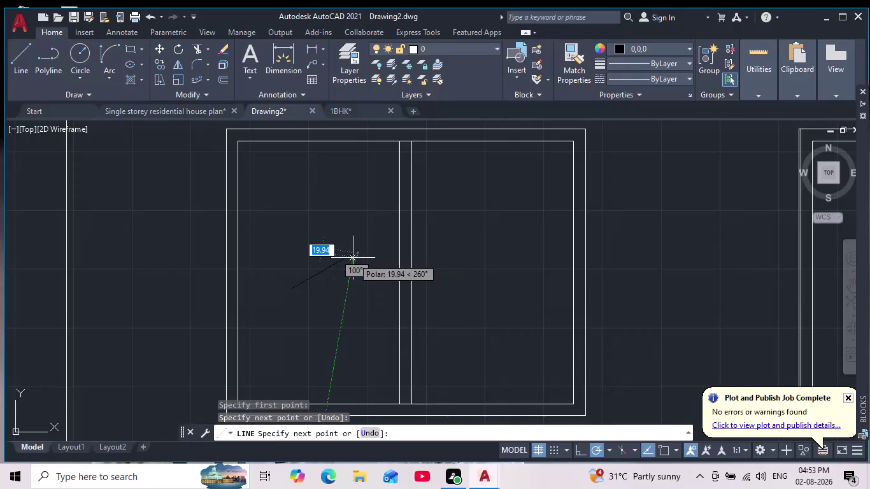
Finish the first glint line and draw a second parallel diagonal line in the left pane.
key(space)
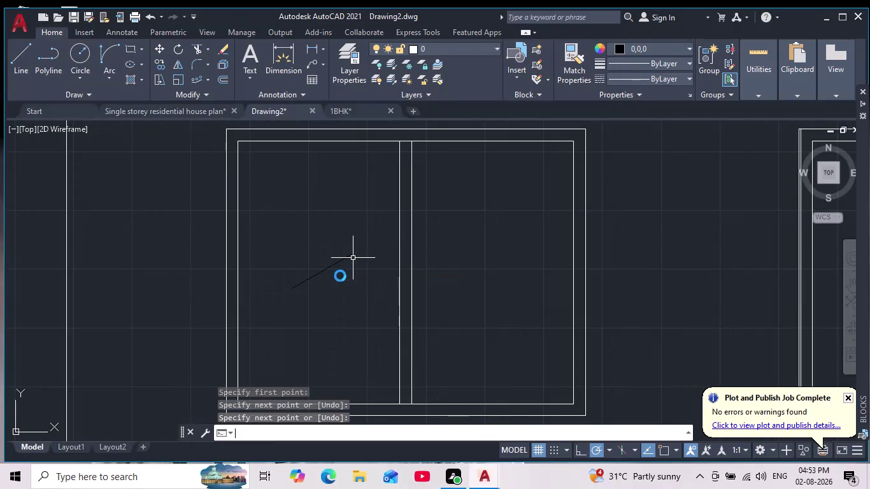
scroll(up, 3)
middle_drag(344, 276, 325, 302)
key(space)
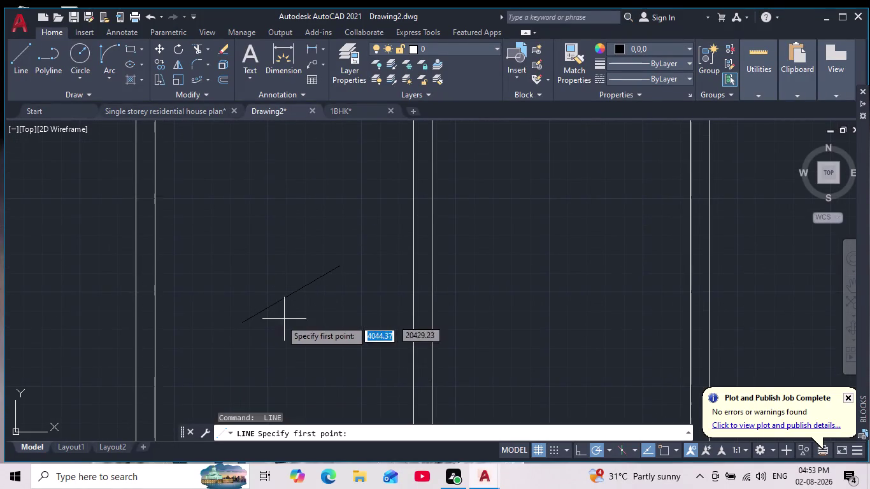
click(277, 318)
click(317, 297)
key(space)
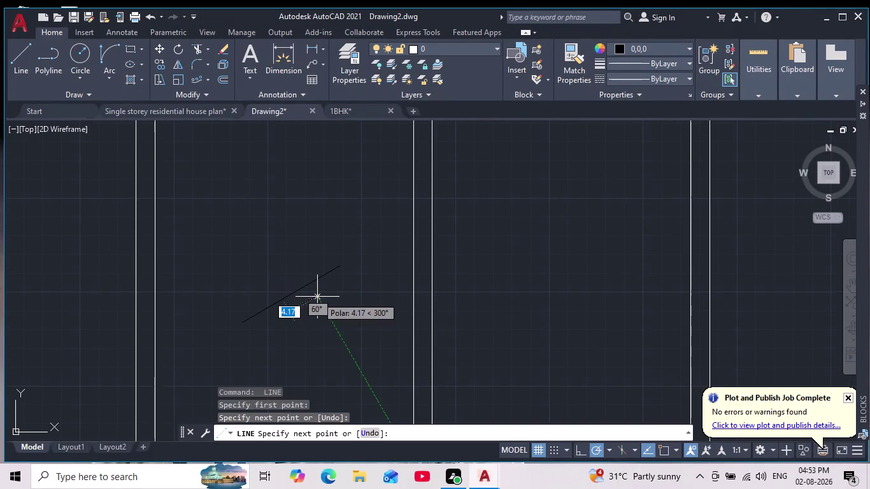
click(262, 288)
key(space)
Draw the third parallel diagonal glint line in the left pane and end LINE.
key(space)
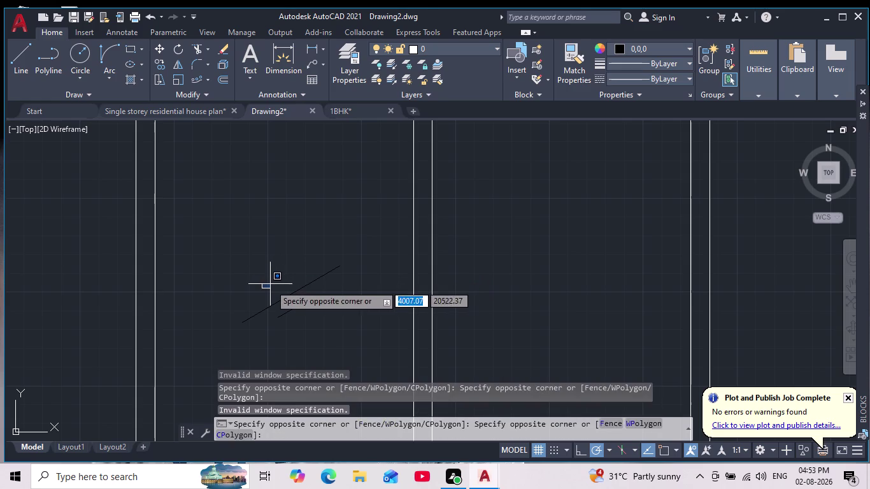
click(259, 289)
key(space)
click(266, 290)
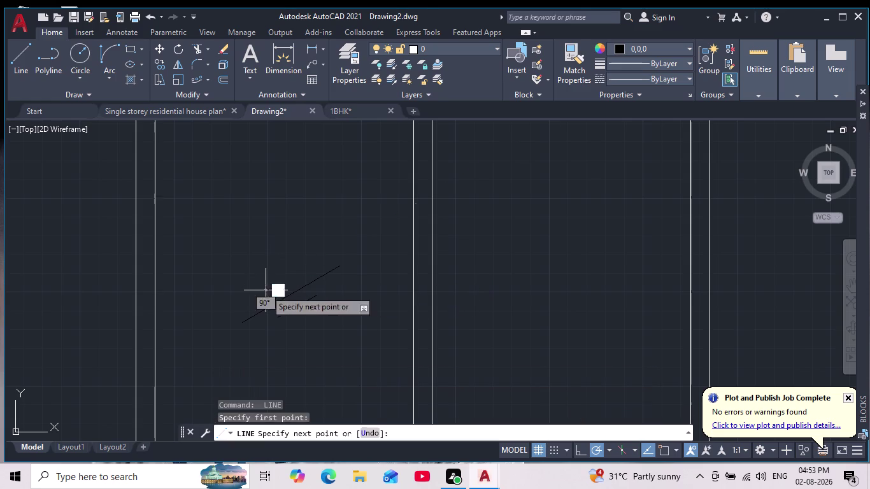
click(313, 267)
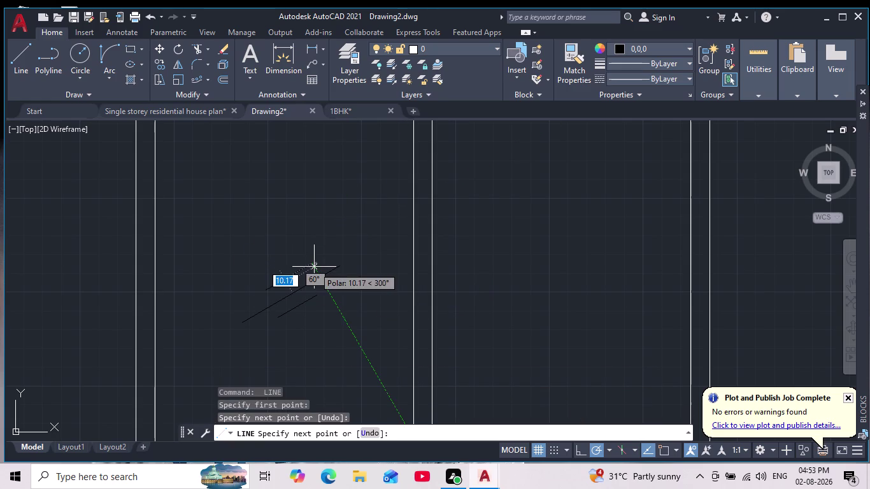
key(Escape)
scroll(down, 3)
scroll(up, 3)
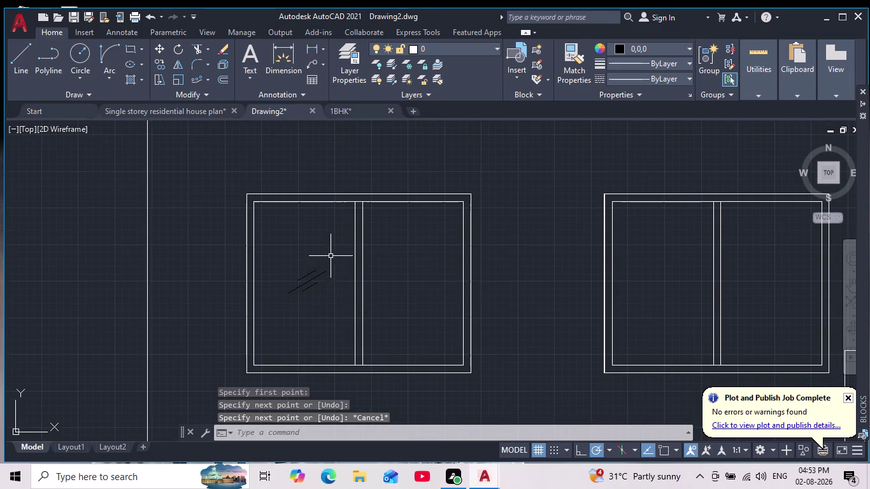
Copy the three glint lines into the right pane and both panes of the next window.
click(331, 254)
click(282, 305)
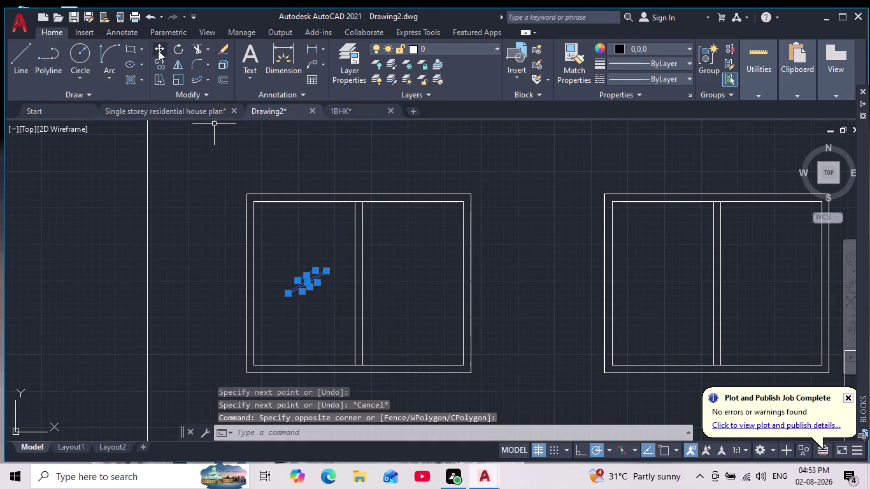
click(165, 64)
click(303, 282)
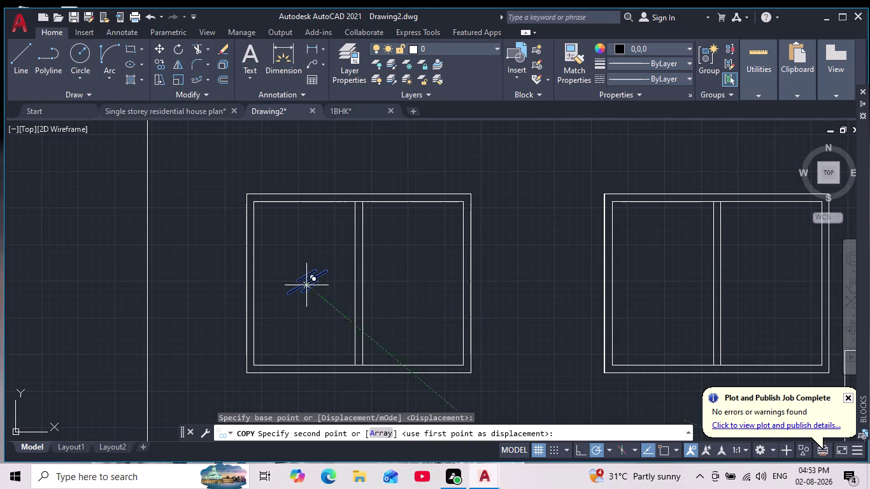
click(408, 285)
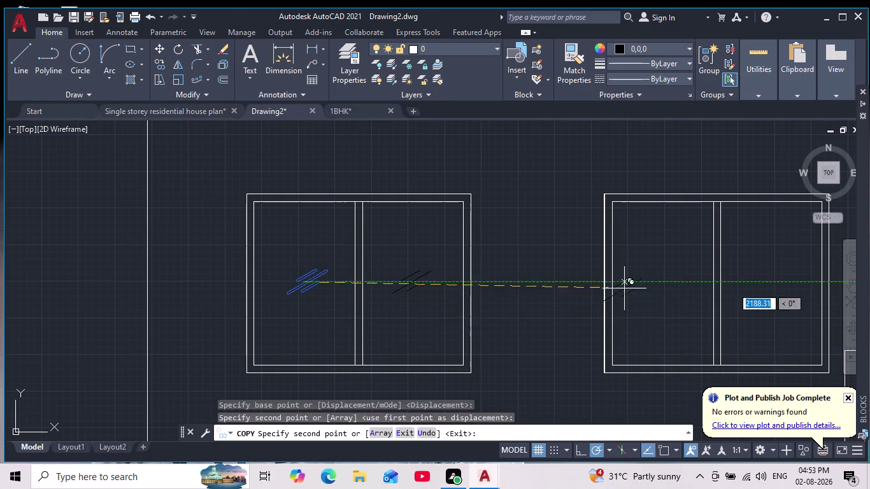
click(662, 280)
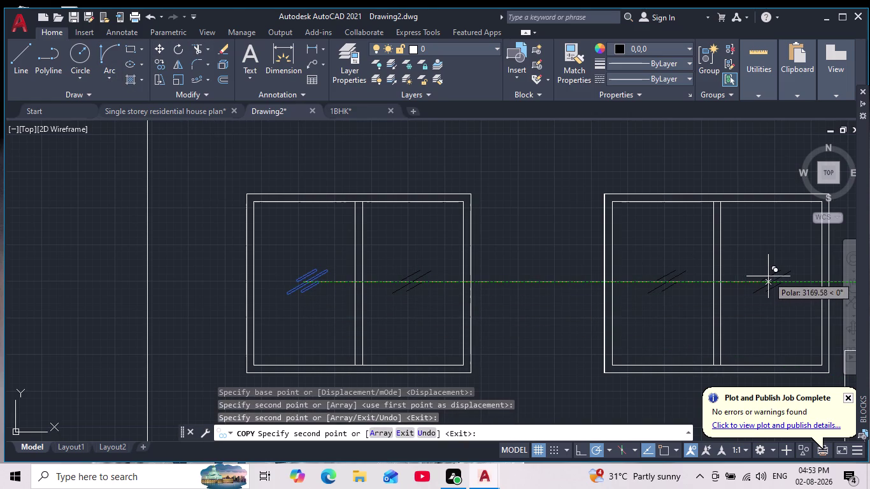
click(767, 276)
Copy the glint lines into both panes of the remaining two windows.
middle_drag(757, 278, 685, 192)
scroll(down, 3)
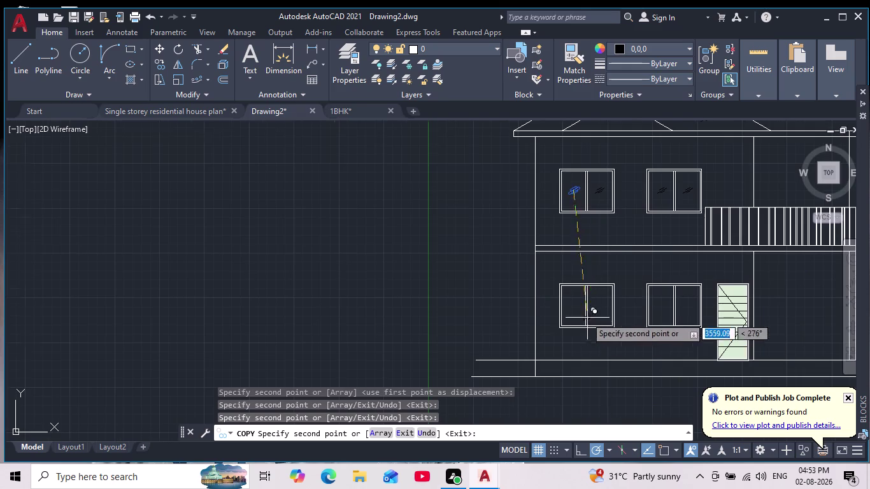
scroll(up, 3)
click(540, 295)
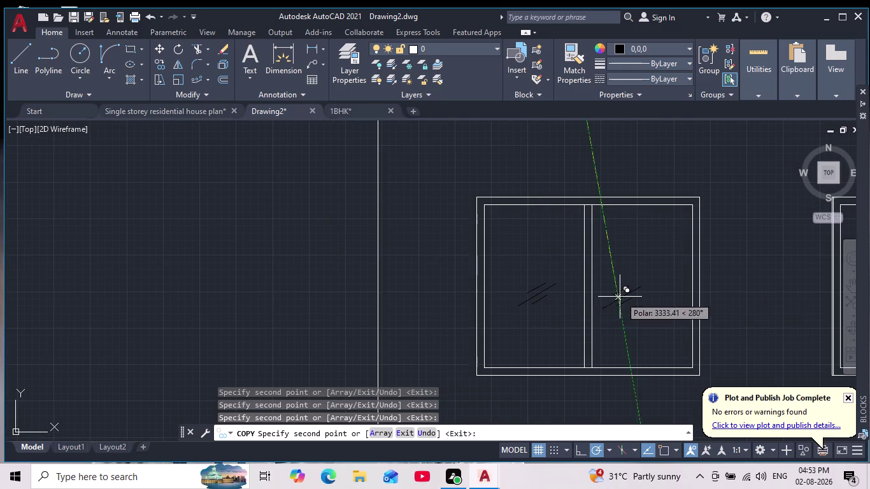
click(640, 295)
middle_drag(639, 295, 514, 266)
scroll(down, 3)
scroll(up, 3)
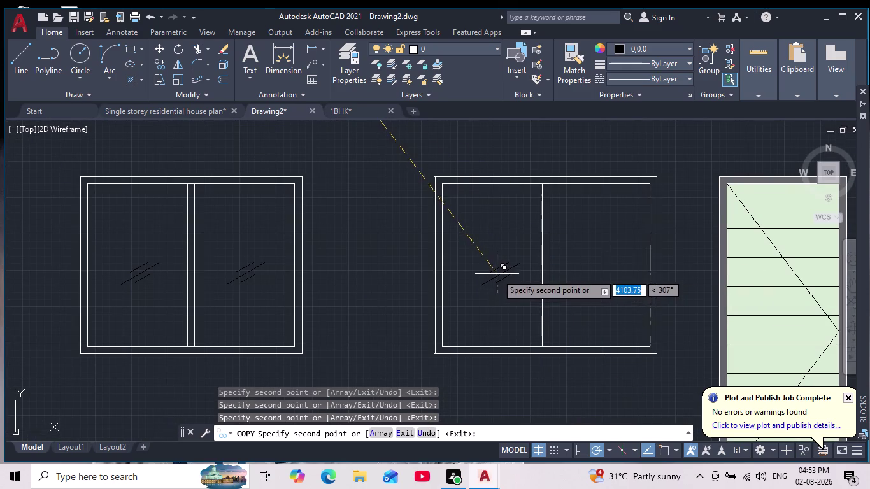
click(496, 273)
click(595, 277)
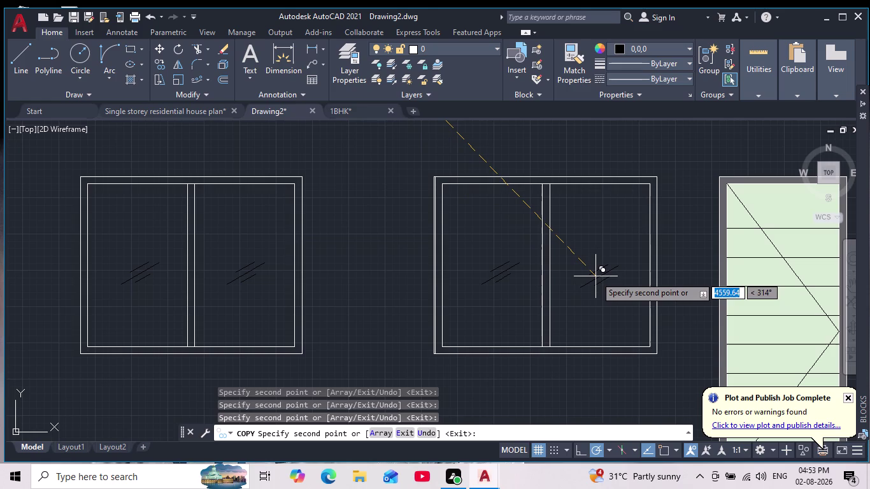
key(Escape)
scroll(down, 3)
scroll(down, 3)
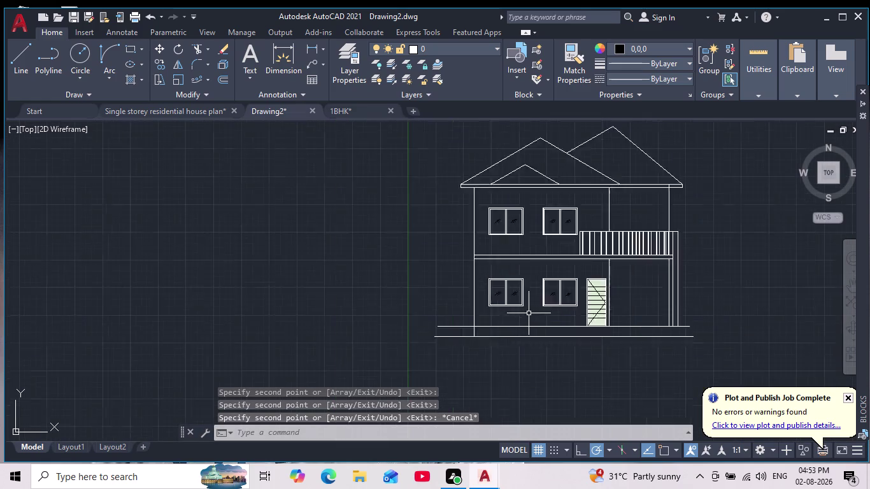
scroll(down, 3)
middle_drag(531, 332, 466, 321)
scroll(up, 3)
Start a Solid hatch with the light-blue colour 173,221,247.
key(h)
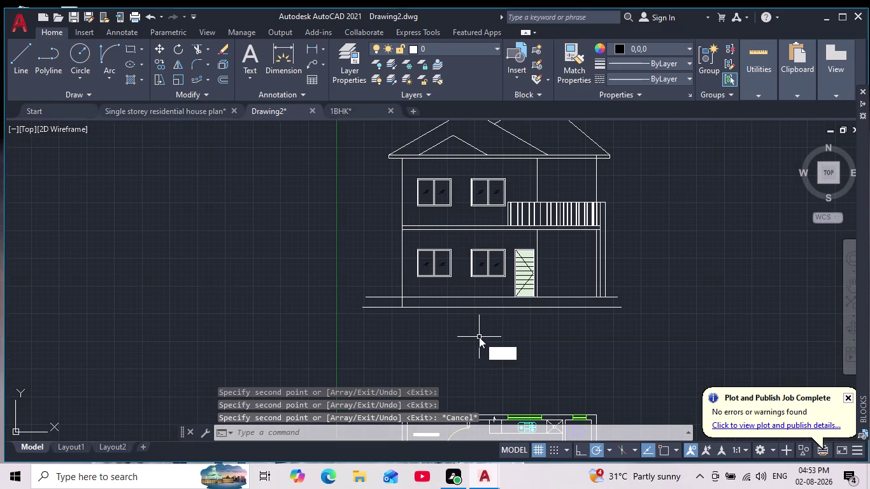
key(Return)
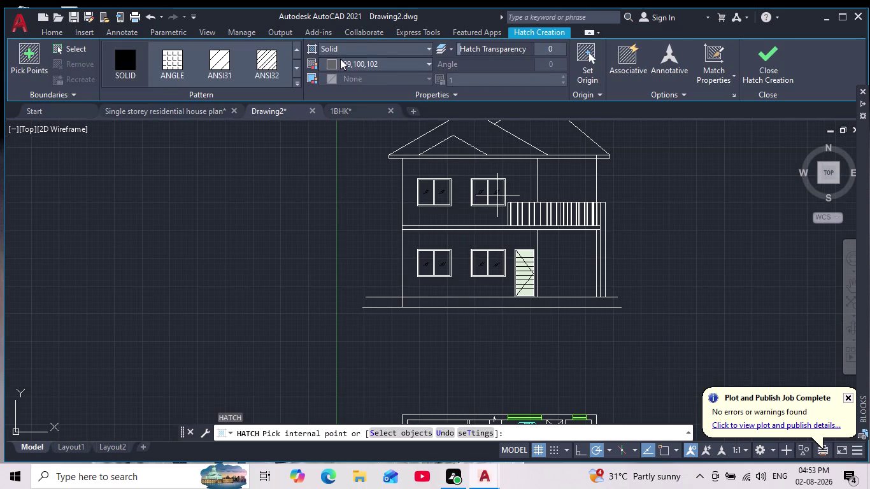
click(335, 57)
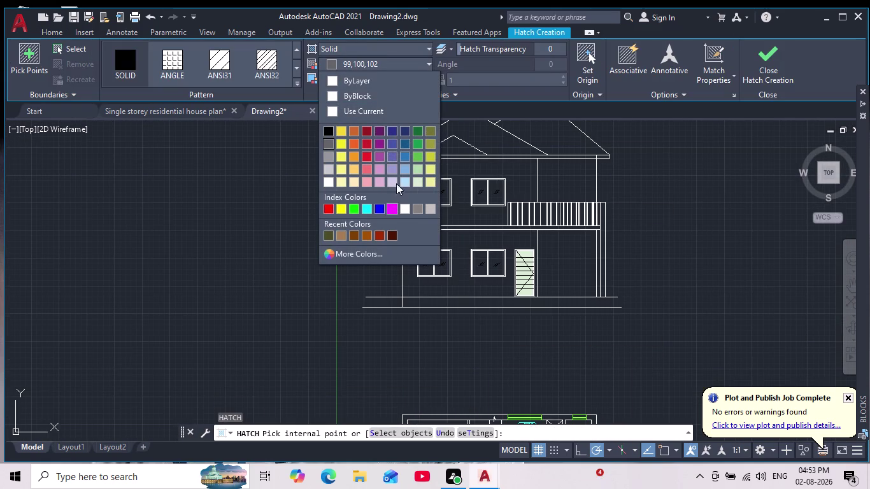
click(404, 181)
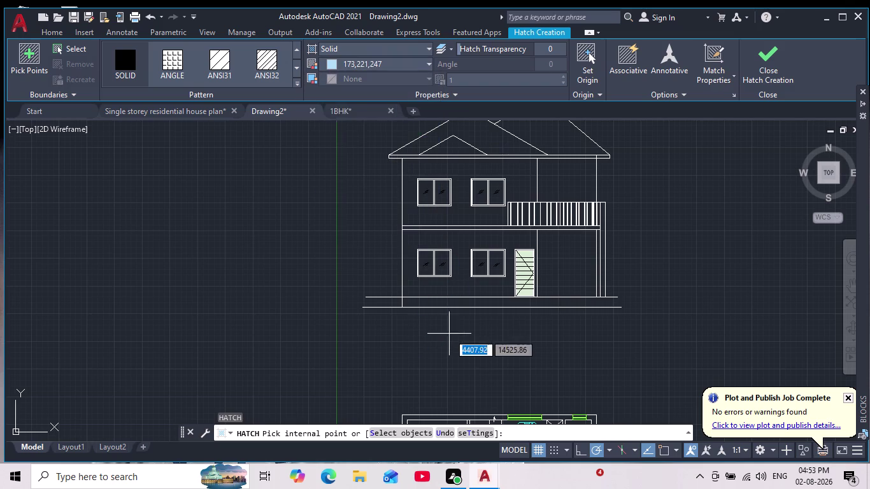
scroll(up, 3)
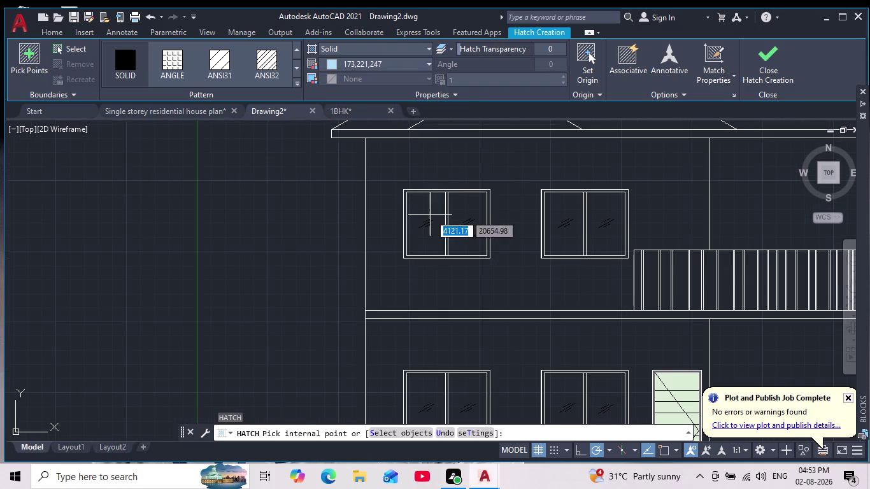
Pick both panes of the two upper and two ground-floor windows to fill them light blue.
click(430, 214)
scroll(up, 3)
click(471, 208)
scroll(down, 3)
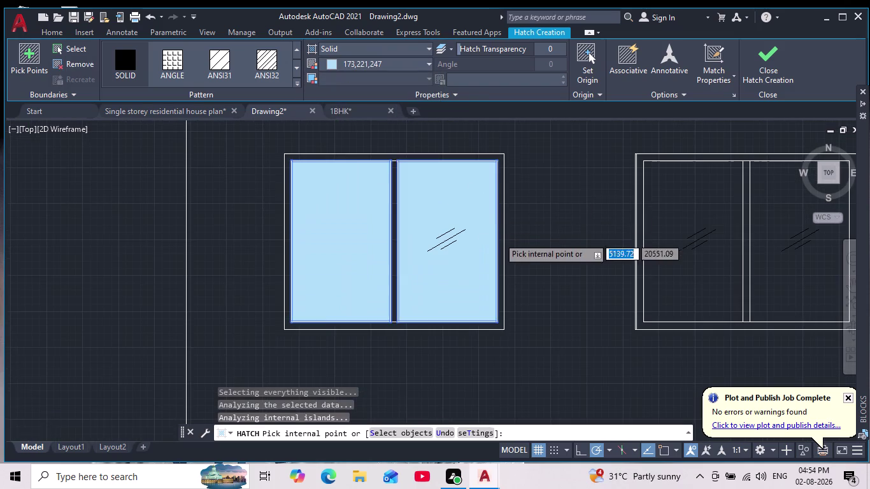
scroll(down, 3)
click(545, 232)
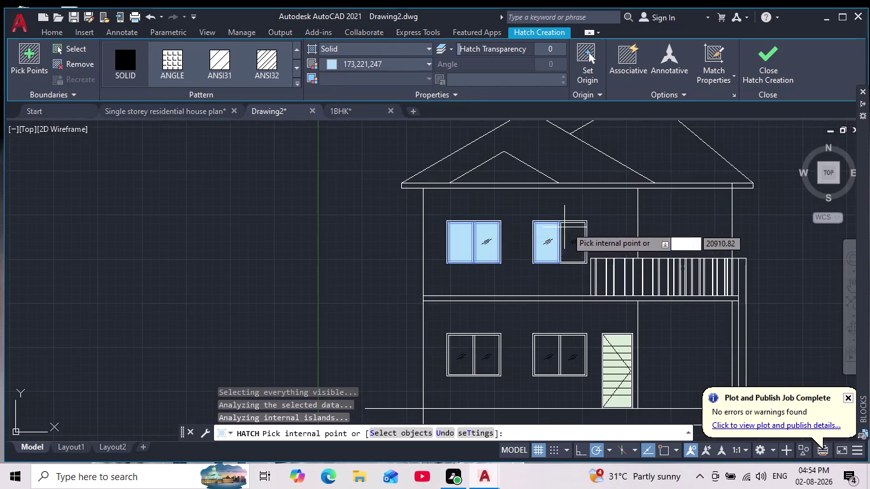
click(571, 226)
click(461, 349)
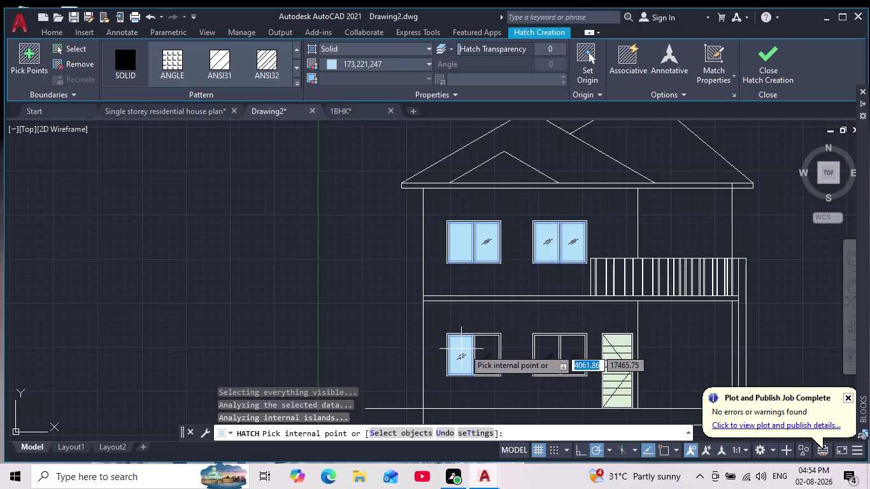
click(486, 347)
click(552, 347)
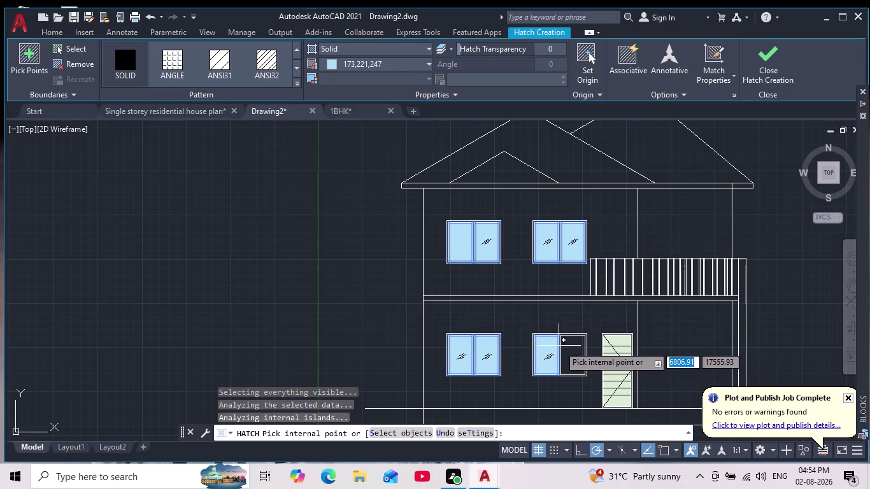
click(571, 347)
key(Return)
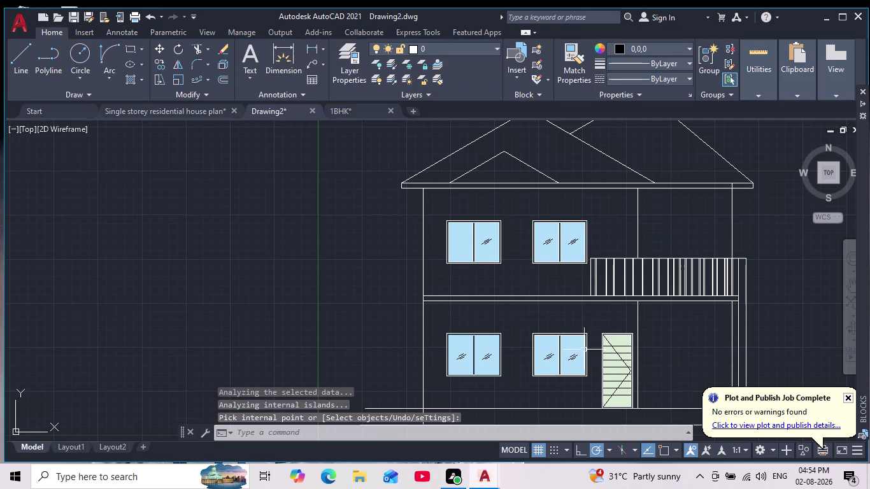
scroll(down, 3)
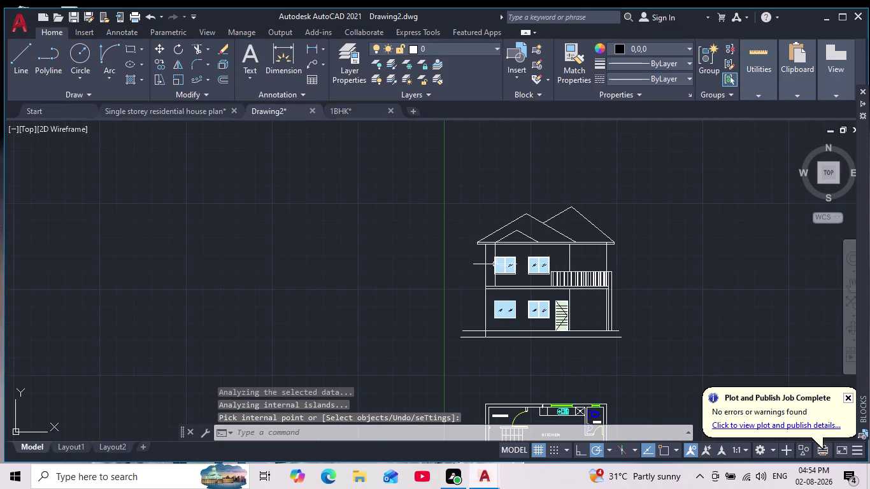
Delete the existing light-blue window fill.
scroll(up, 3)
click(544, 269)
key(Delete)
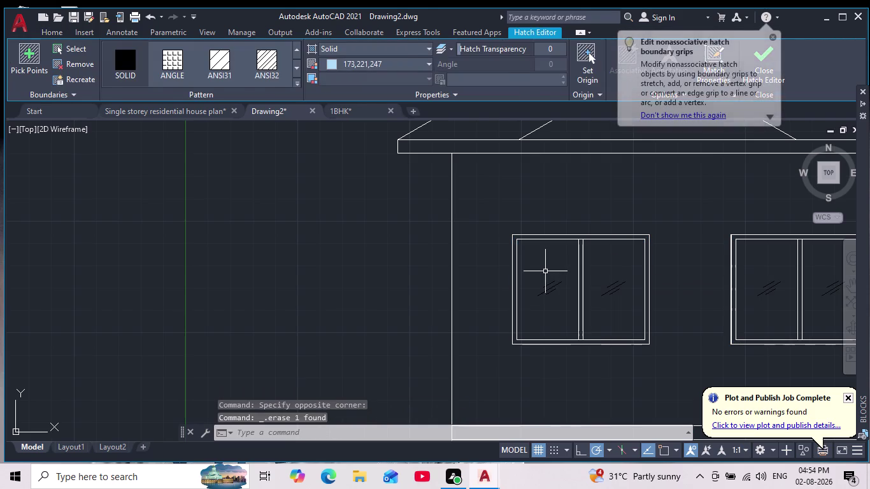
scroll(down, 3)
middle_drag(595, 315, 536, 267)
scroll(down, 3)
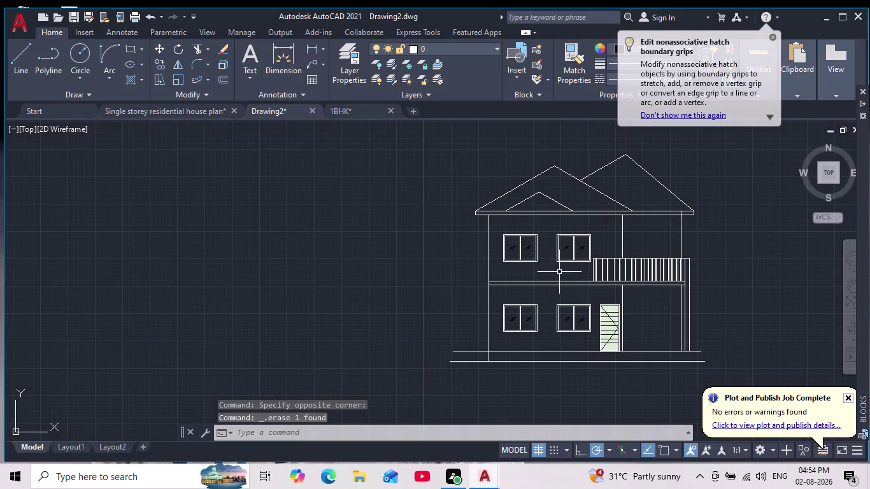
Hatch the upper-left window's left pane with solid light blue.
key(h)
key(Return)
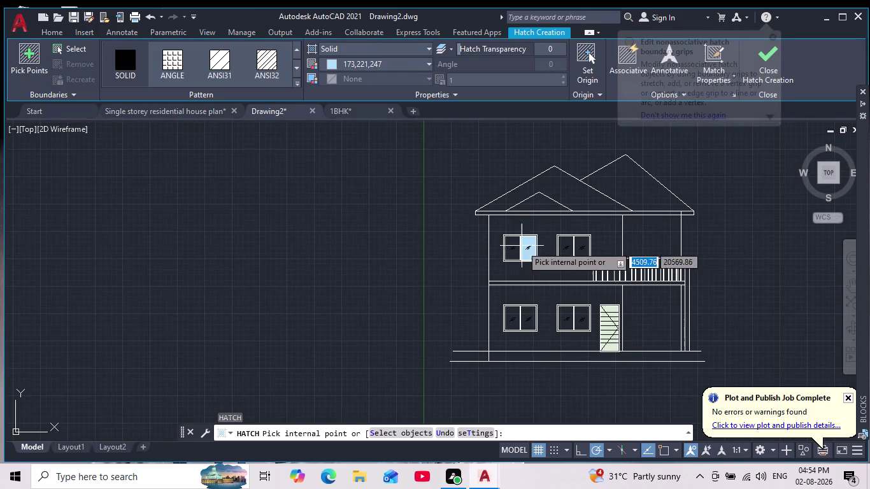
click(514, 242)
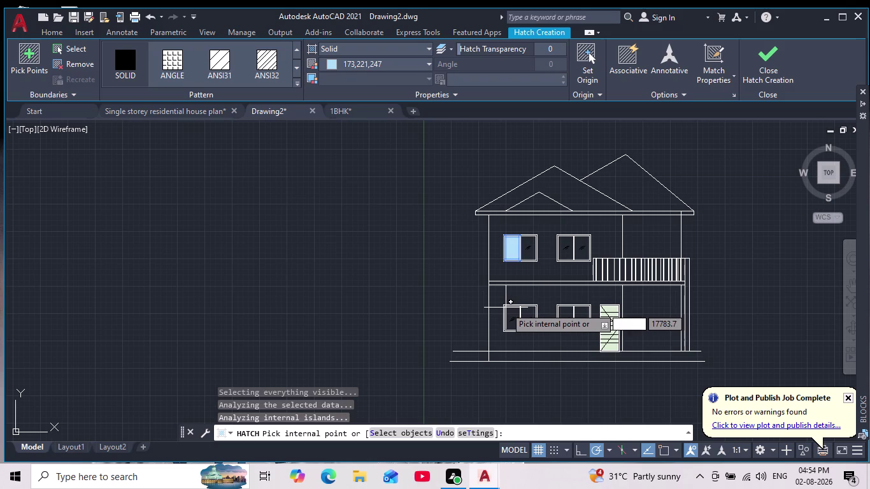
key(Escape)
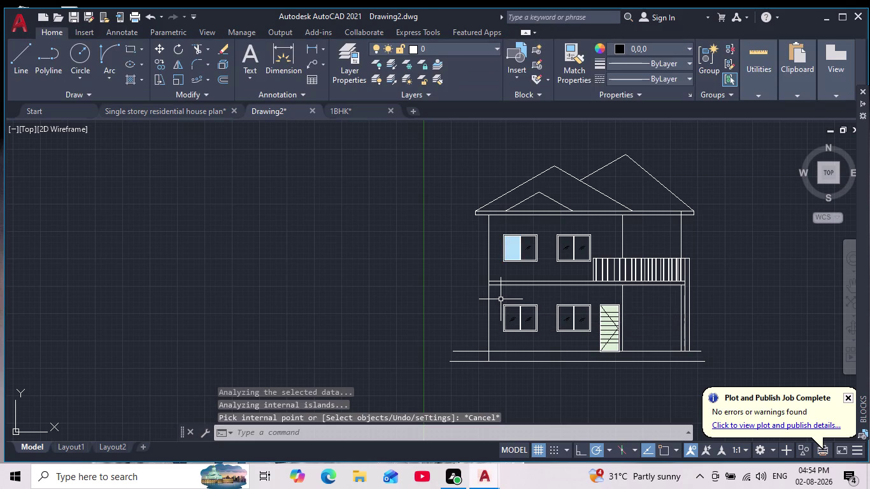
scroll(up, 3)
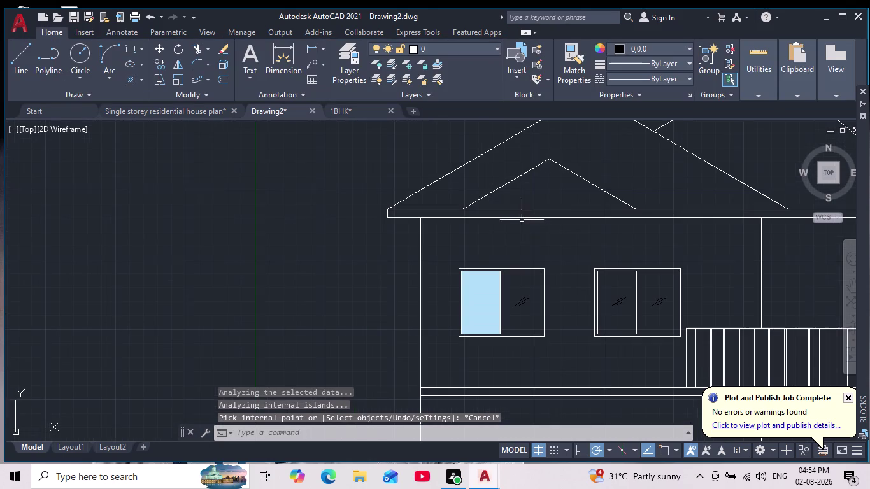
Delete the single left-pane blue fill and cancel any active commands.
click(479, 296)
key(Delete)
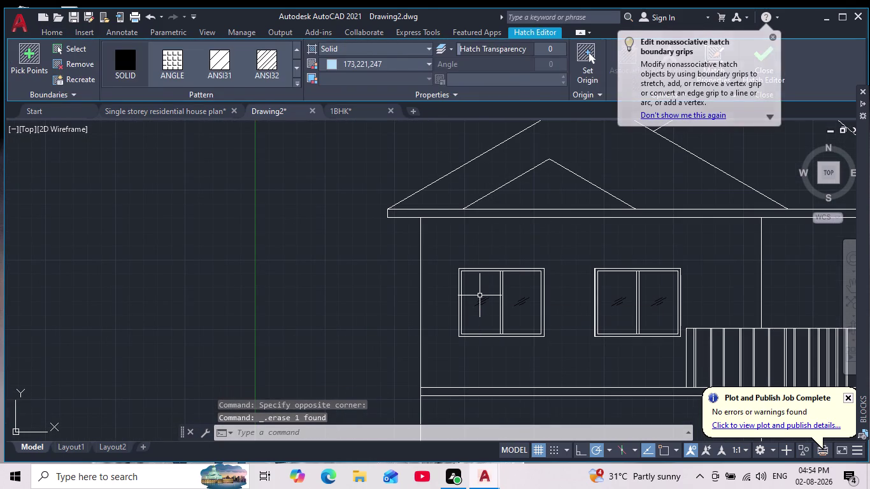
scroll(up, 3)
key(Escape)
key(Escape)
key(Escape)
key(Escape)
scroll(down, 3)
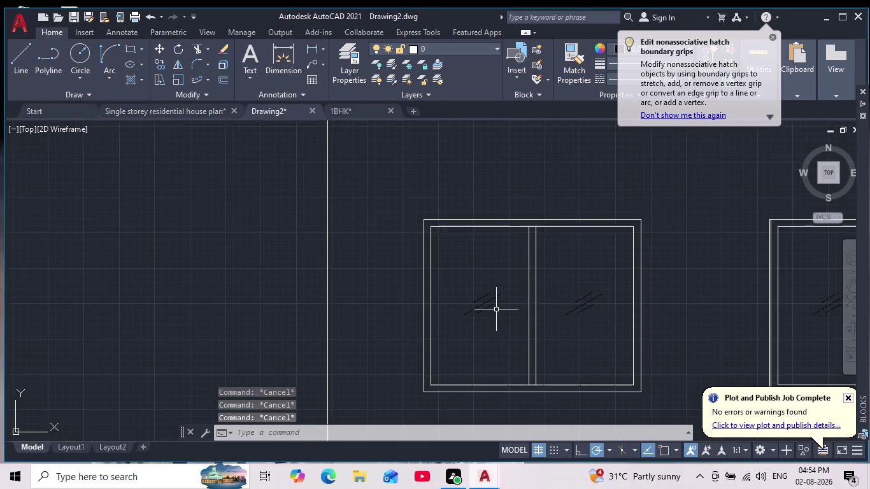
scroll(up, 3)
Move the pane's glass marks out to the left of the window.
click(515, 264)
click(447, 335)
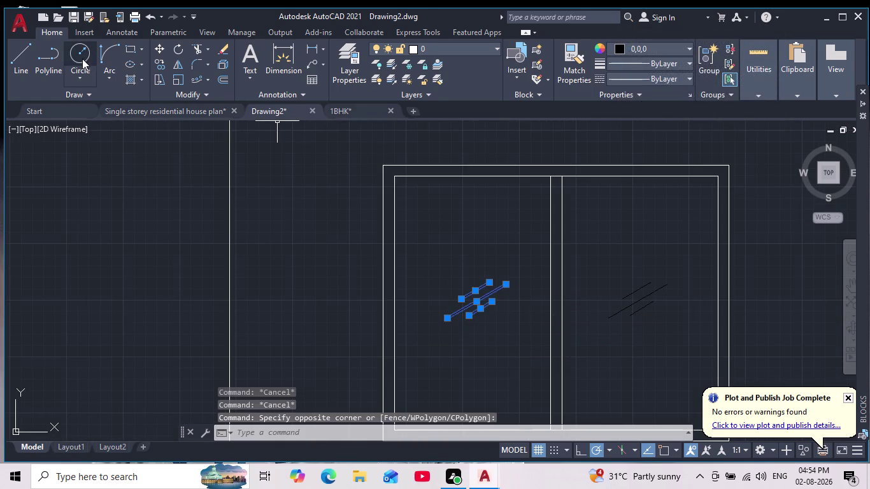
click(160, 48)
click(476, 301)
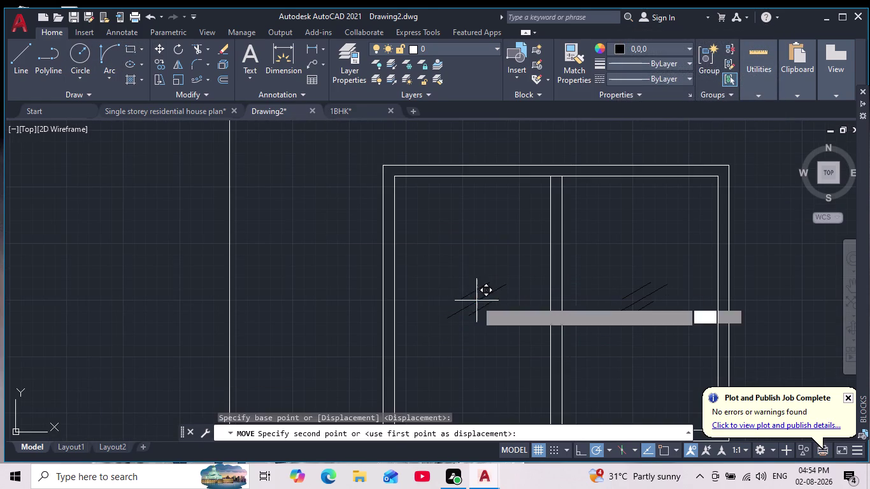
click(155, 300)
key(Escape)
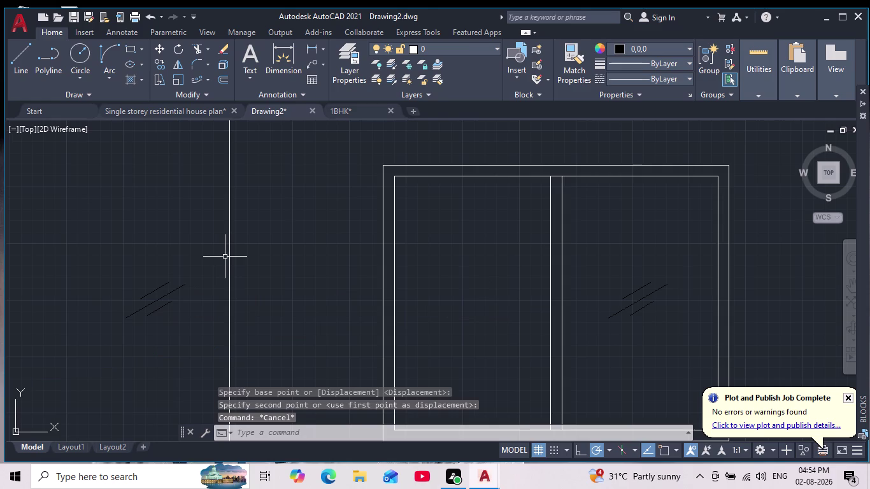
Hatch both panes of all four windows, upper and lower, in solid light blue.
key(h)
key(Return)
scroll(down, 3)
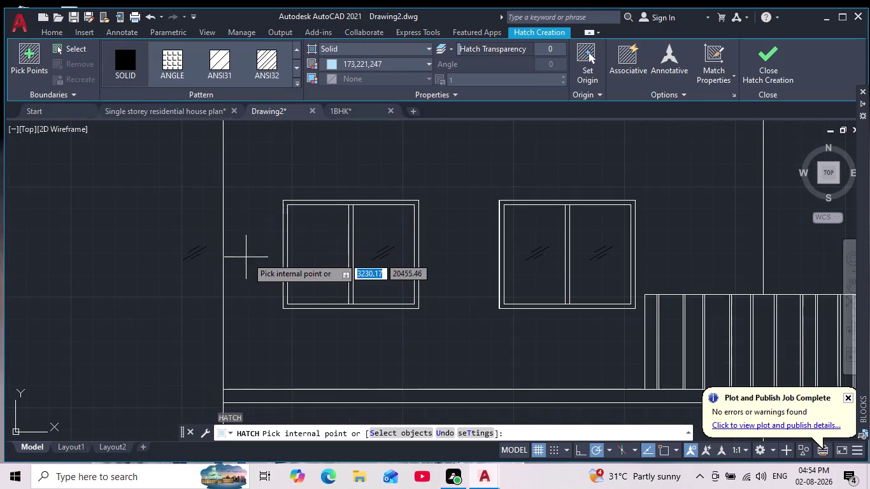
click(307, 253)
scroll(down, 3)
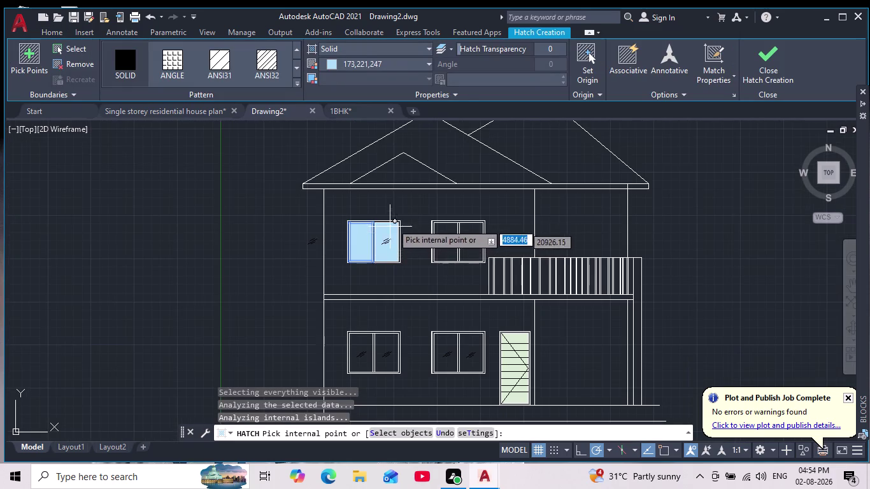
click(384, 232)
click(450, 229)
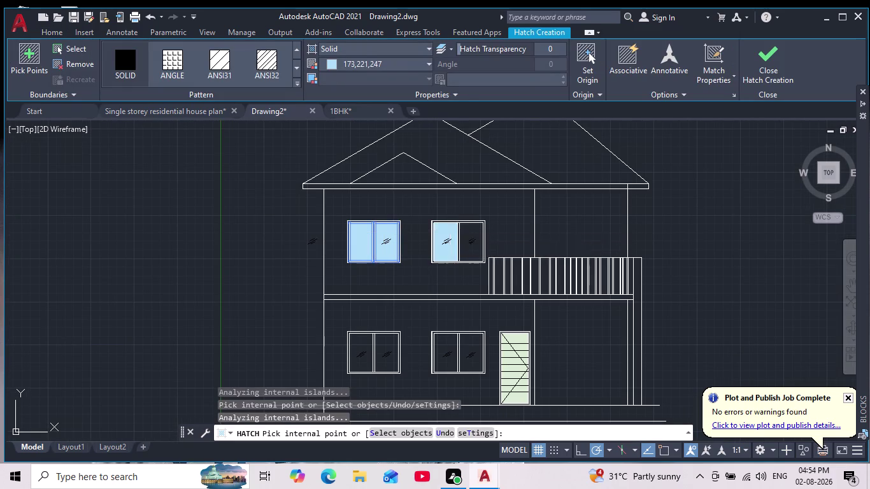
click(476, 230)
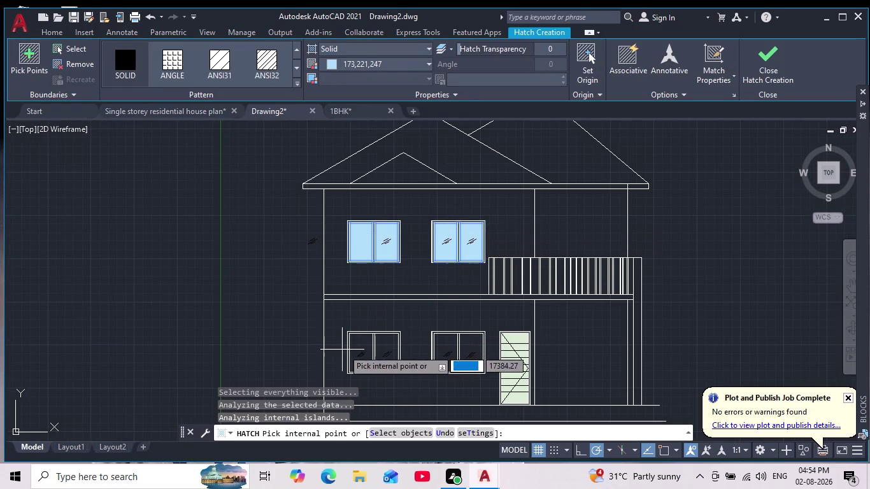
click(363, 339)
click(384, 344)
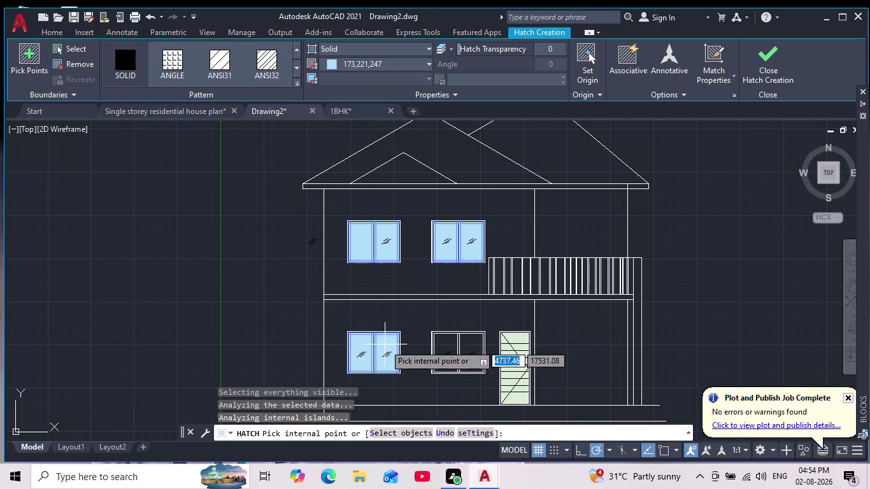
click(443, 342)
click(469, 343)
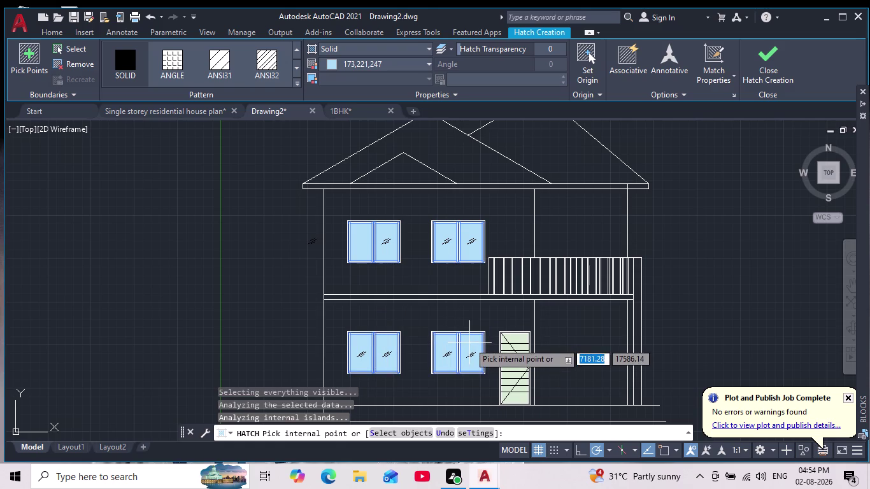
key(Return)
Move the set-aside glint marks back into the upper-left window's left pane, over the blue fill.
scroll(up, 3)
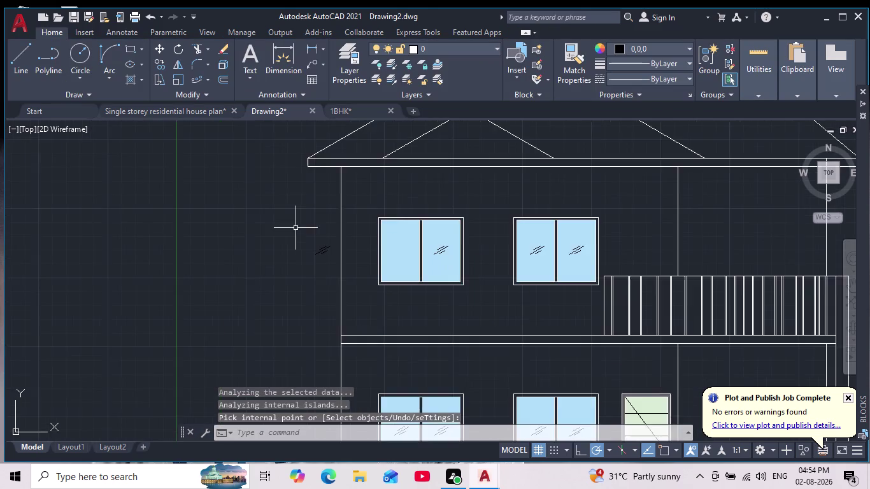
scroll(up, 3)
drag(371, 237, 377, 260)
click(319, 313)
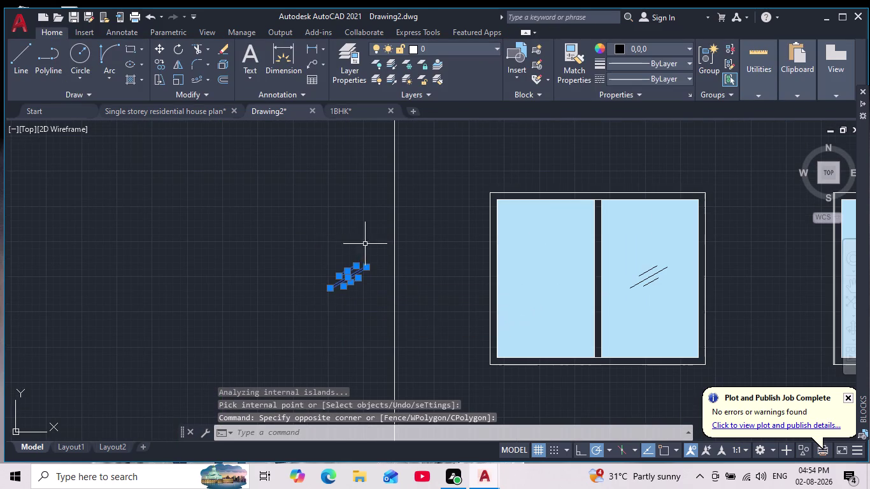
click(155, 44)
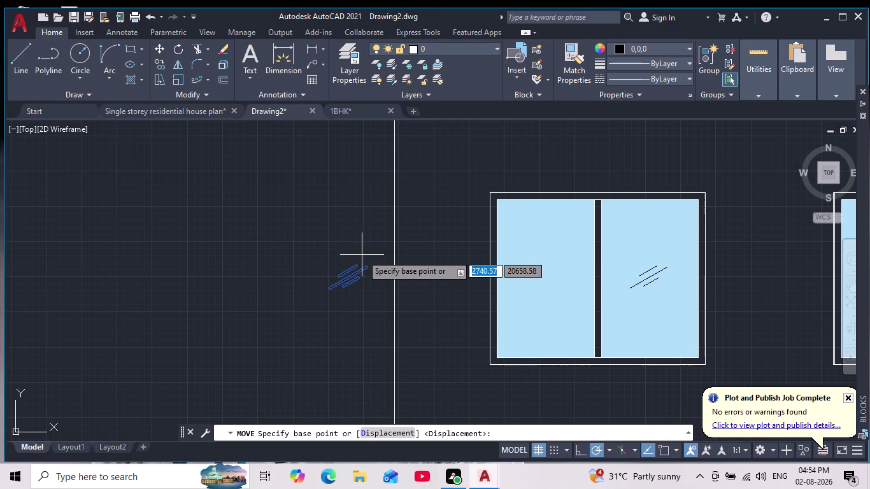
click(356, 263)
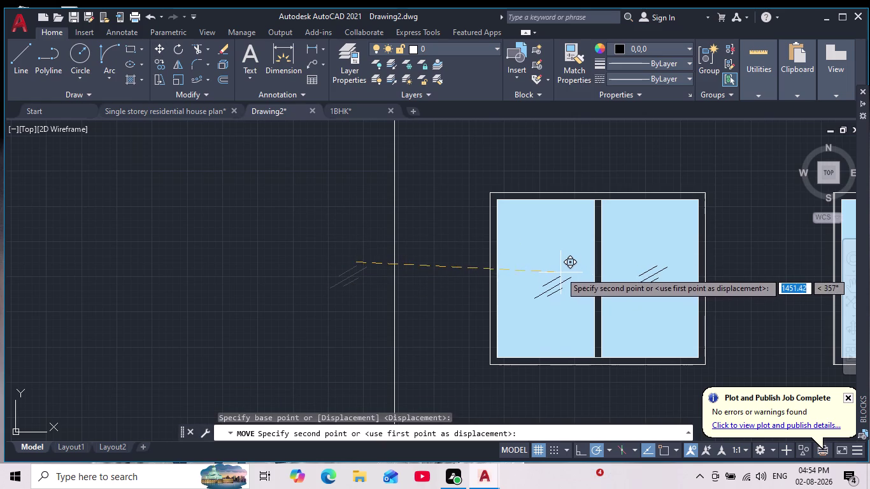
click(555, 265)
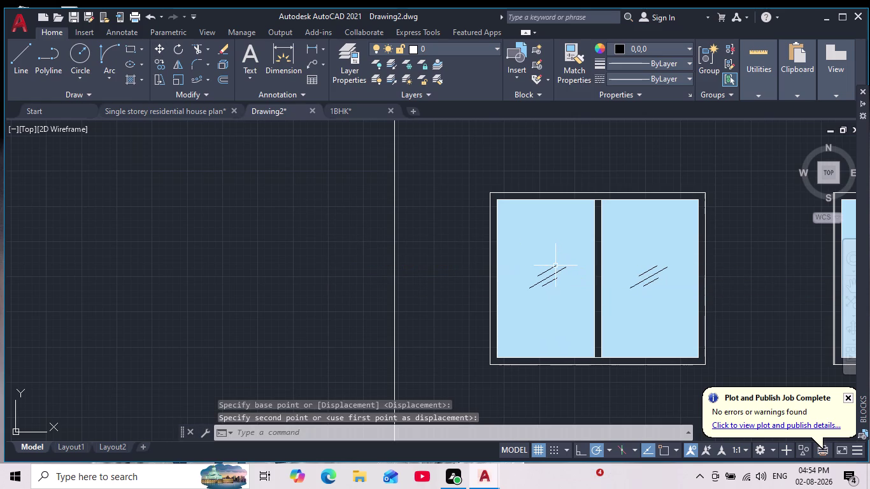
scroll(down, 3)
key(Escape)
scroll(down, 3)
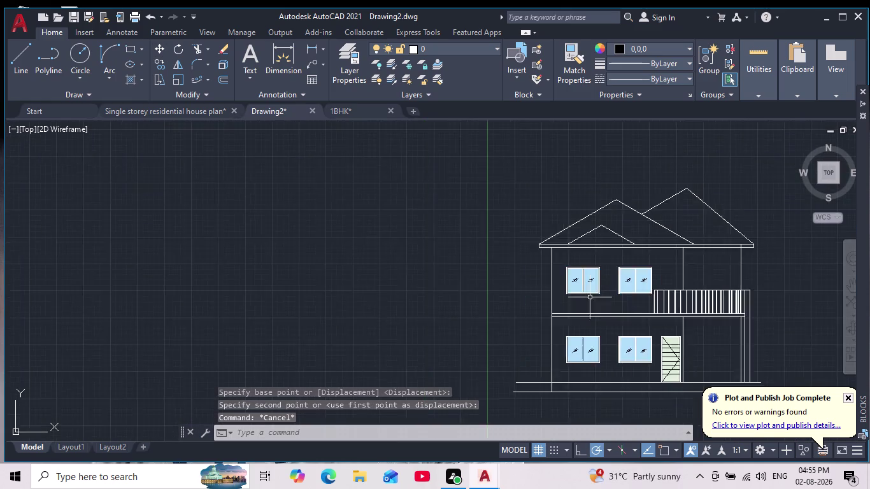
scroll(down, 3)
scroll(up, 3)
middle_drag(587, 310, 551, 291)
scroll(down, 3)
scroll(up, 3)
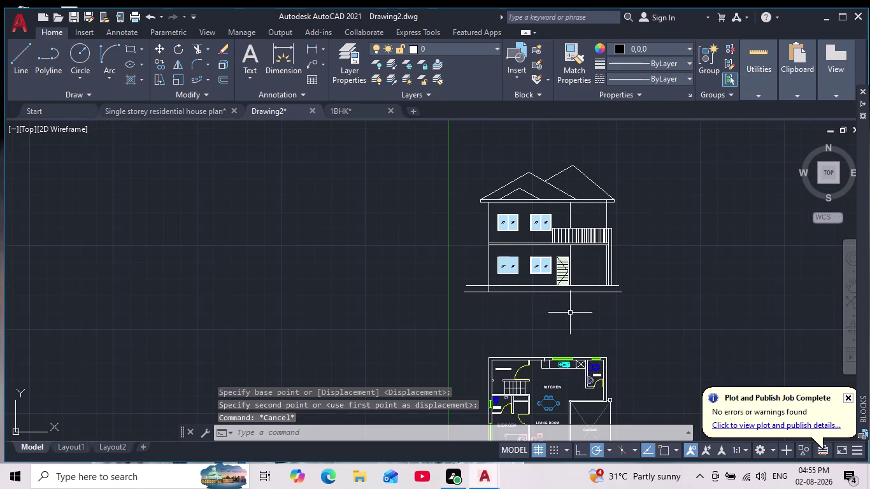
scroll(up, 3)
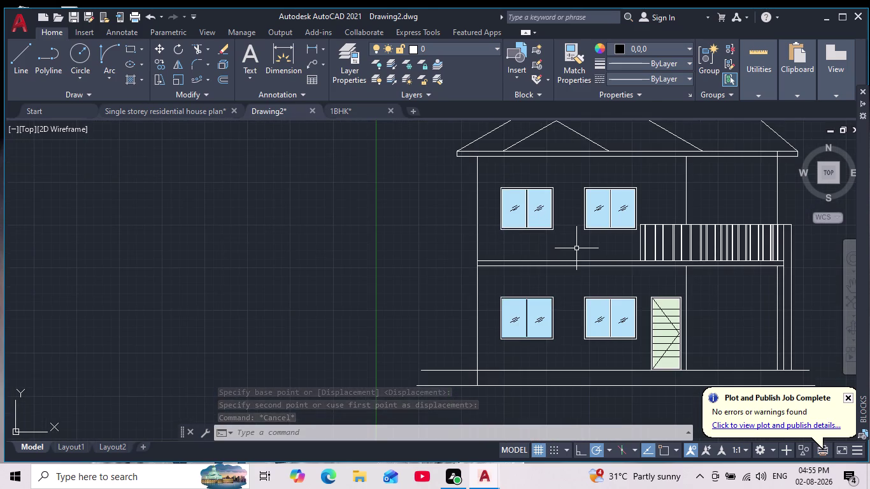
middle_drag(579, 248, 538, 288)
scroll(up, 3)
scroll(down, 3)
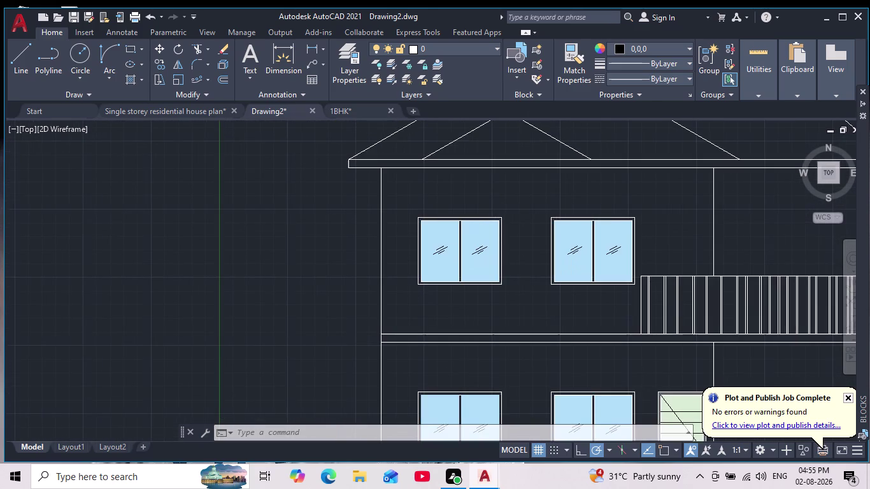
middle_drag(529, 245, 497, 241)
scroll(down, 3)
middle_drag(509, 261, 498, 269)
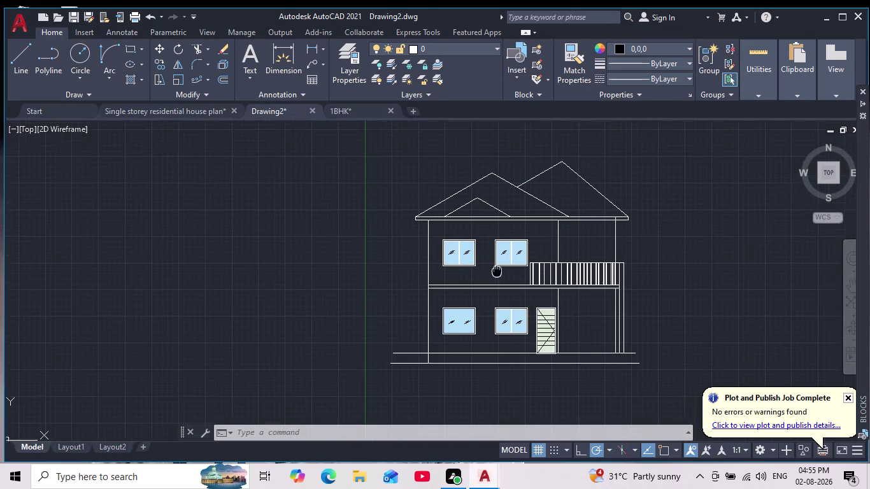
middle_drag(499, 268, 471, 301)
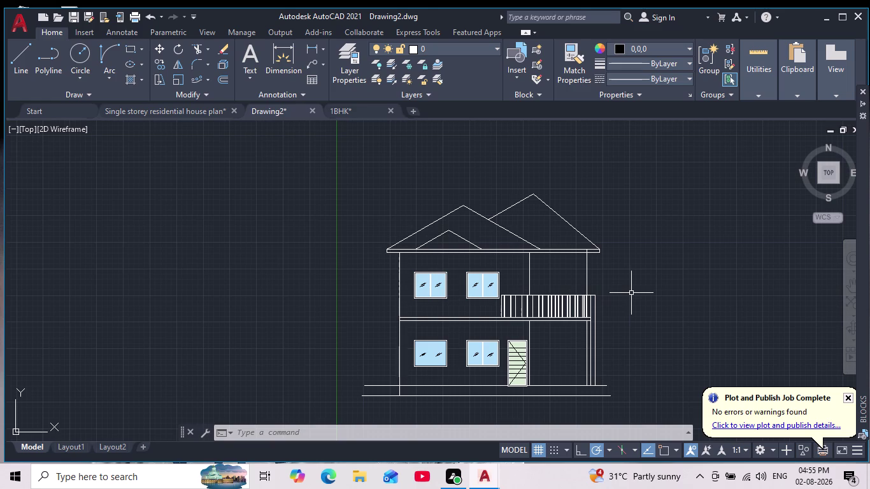
scroll(down, 3)
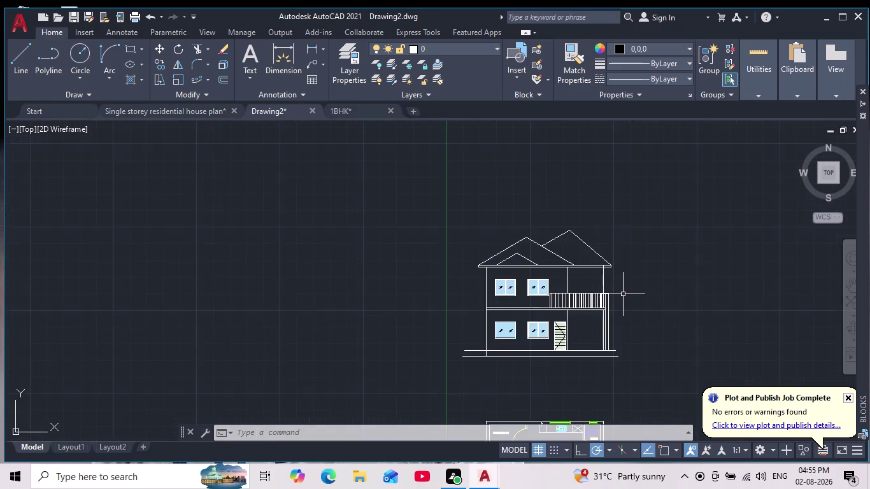
scroll(down, 3)
scroll(up, 3)
middle_drag(610, 327, 571, 314)
scroll(down, 3)
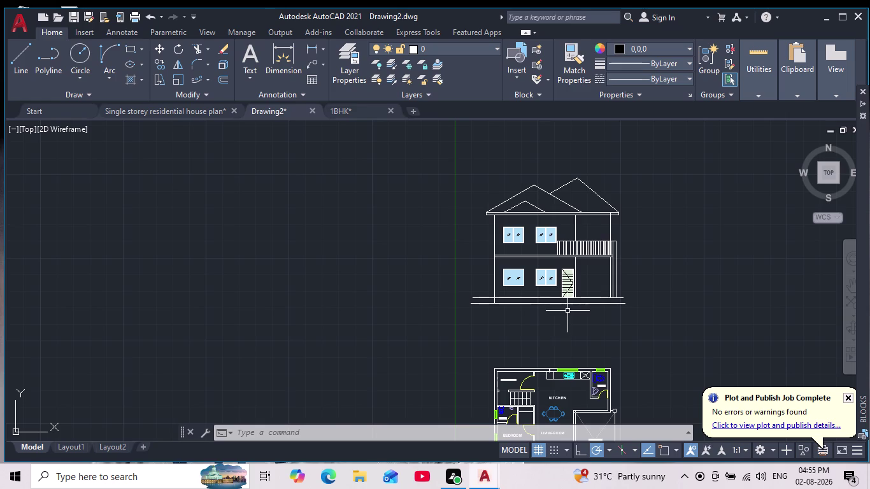
key(h)
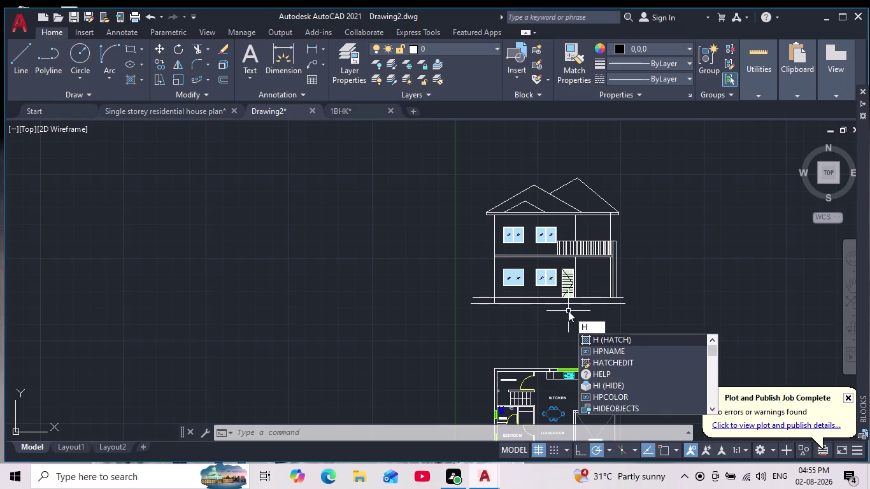
Restart the hatch and try olive, purple and light orange fill colours.
key(Return)
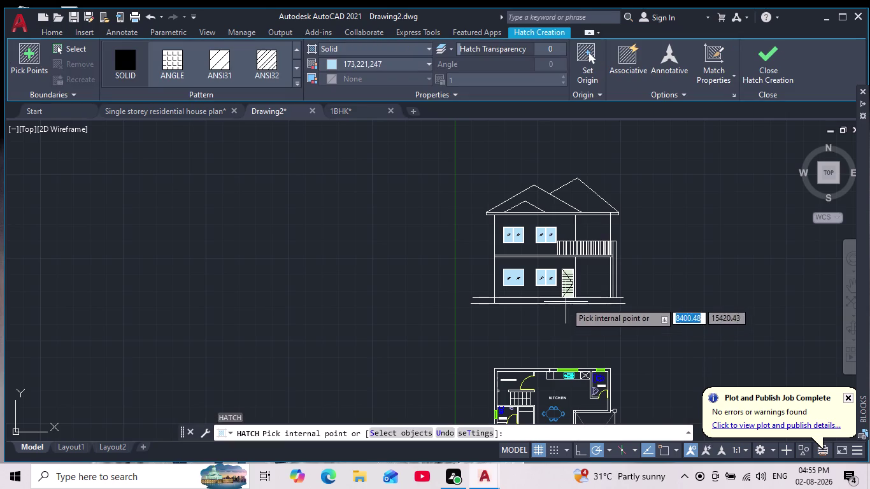
click(331, 66)
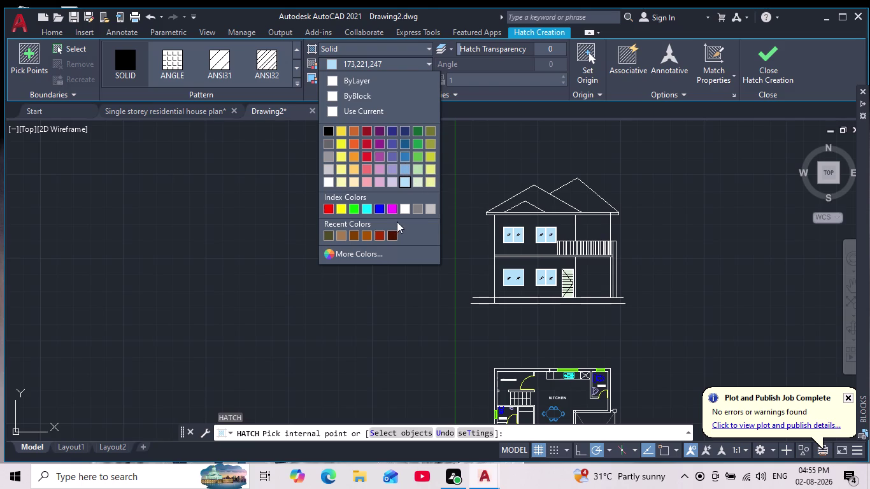
click(433, 126)
scroll(down, 3)
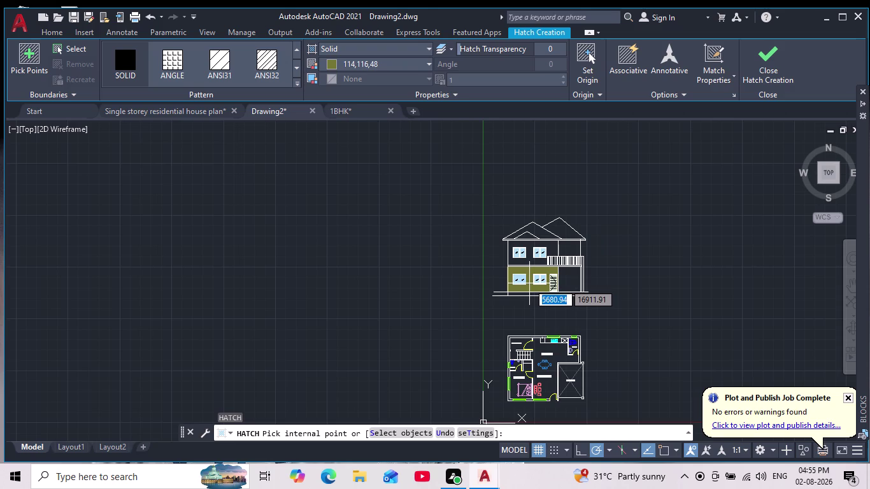
scroll(up, 3)
scroll(down, 3)
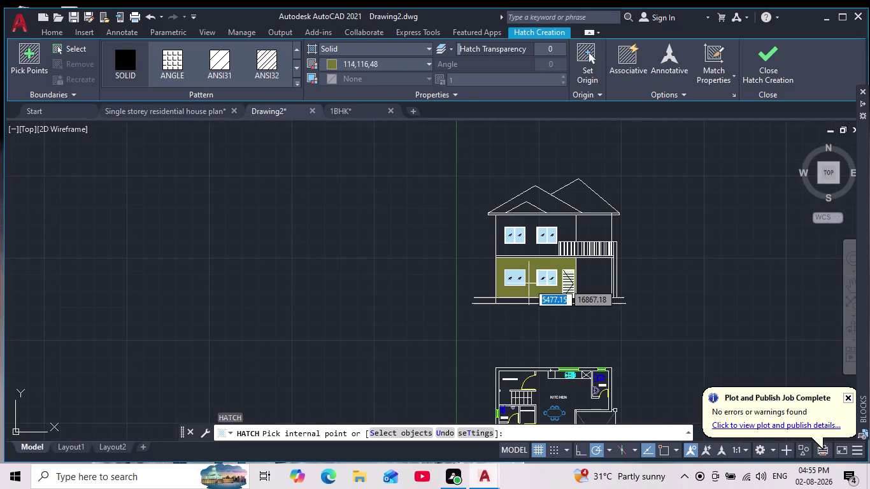
click(334, 64)
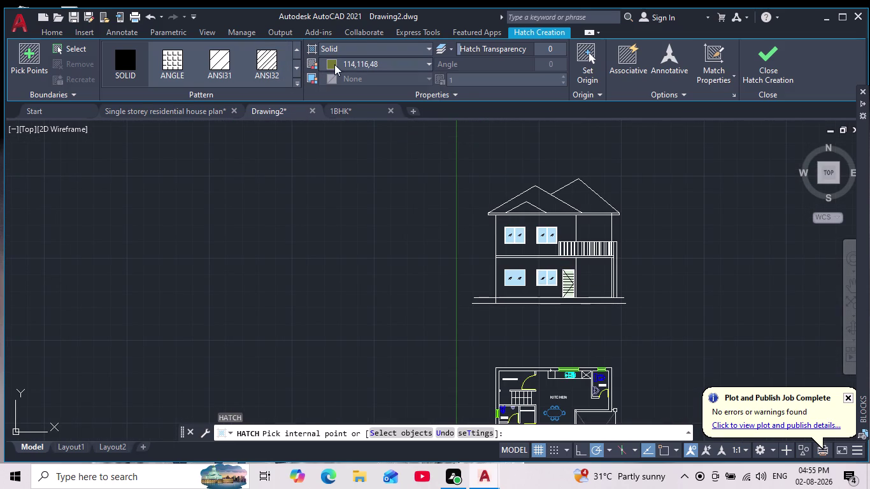
click(382, 127)
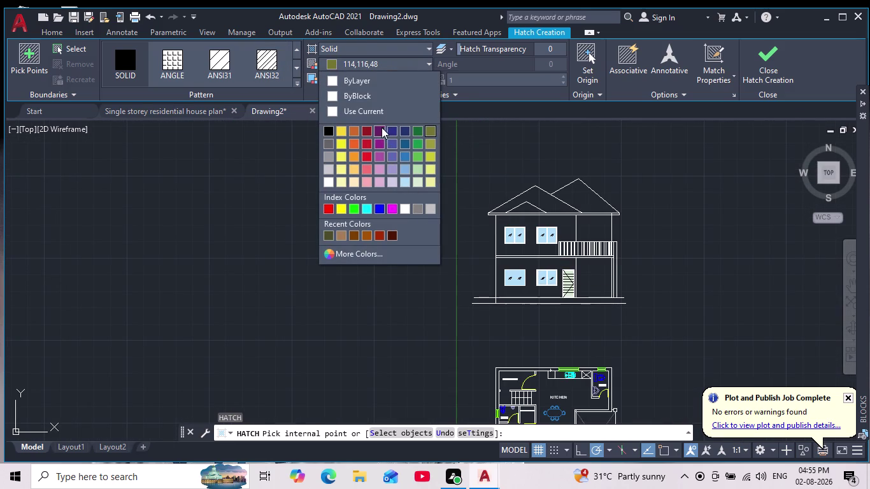
click(331, 65)
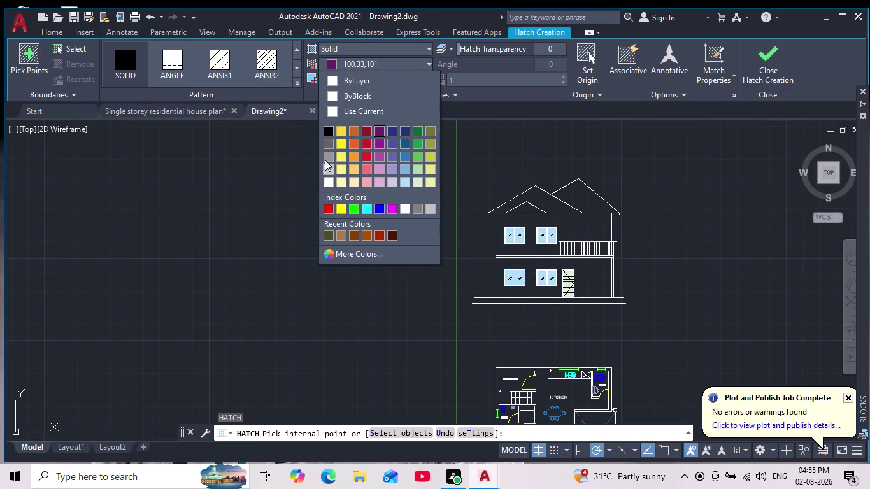
click(355, 168)
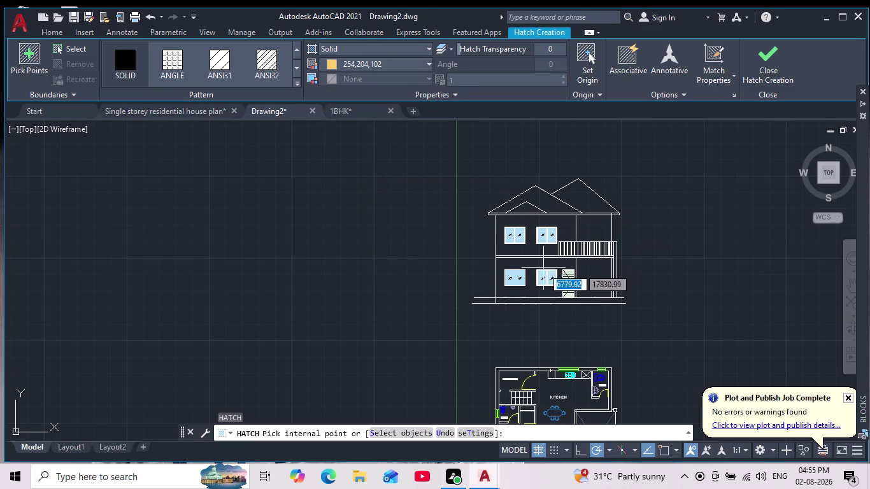
Try burnt orange and lavender as the hatch fill colour.
middle_drag(536, 264, 484, 259)
scroll(down, 3)
scroll(up, 3)
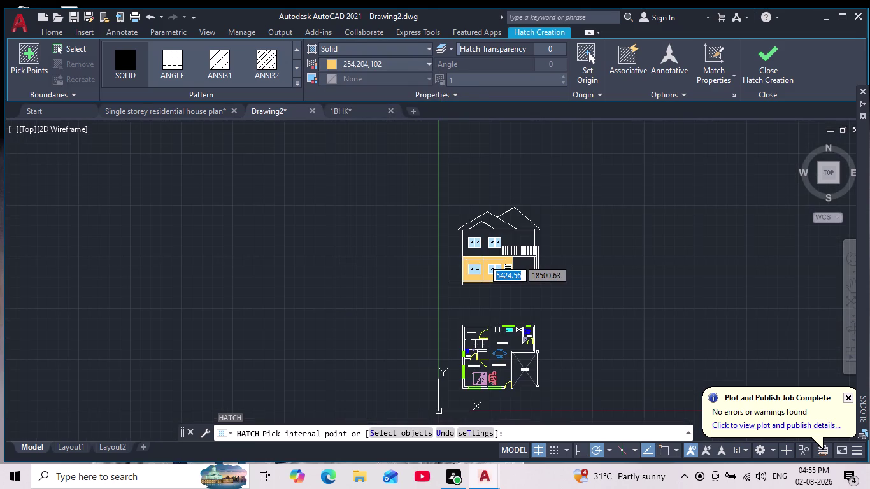
scroll(up, 3)
click(330, 69)
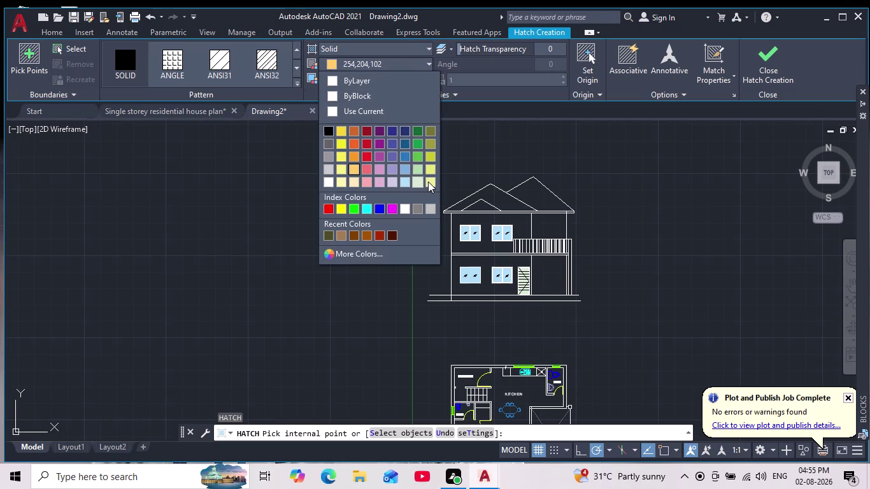
click(354, 130)
scroll(down, 3)
scroll(up, 3)
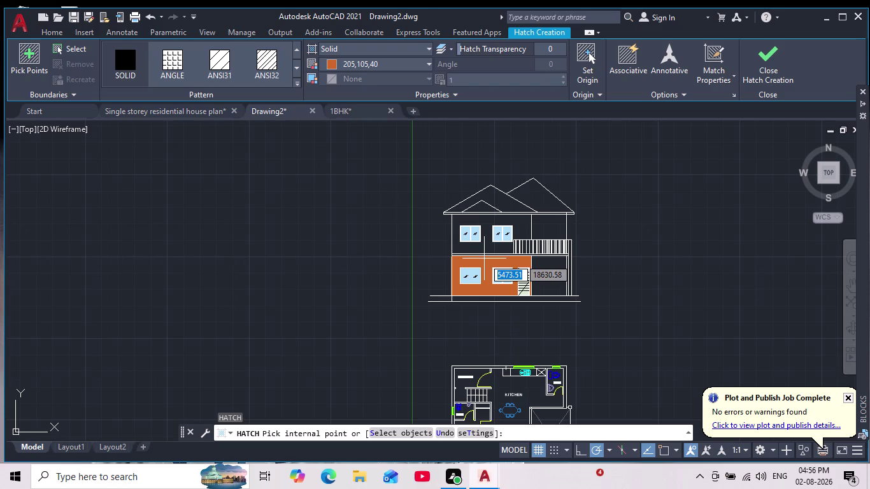
scroll(up, 3)
scroll(up, 3)
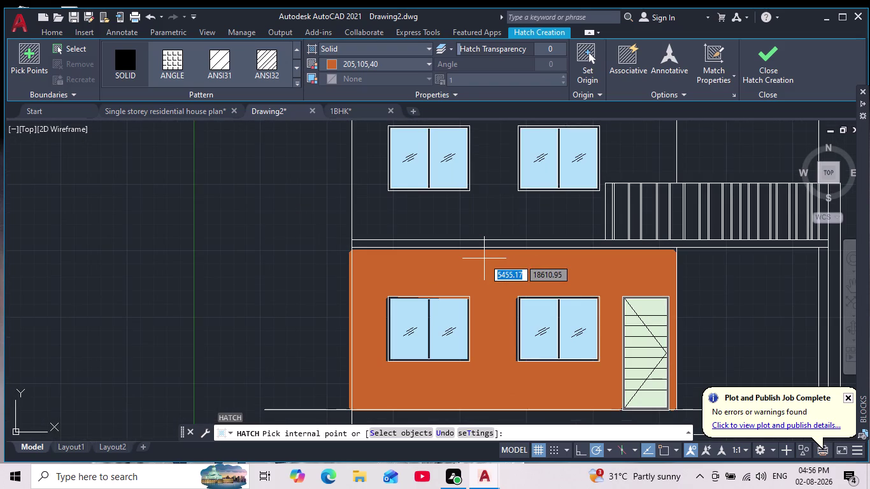
scroll(up, 3)
scroll(down, 3)
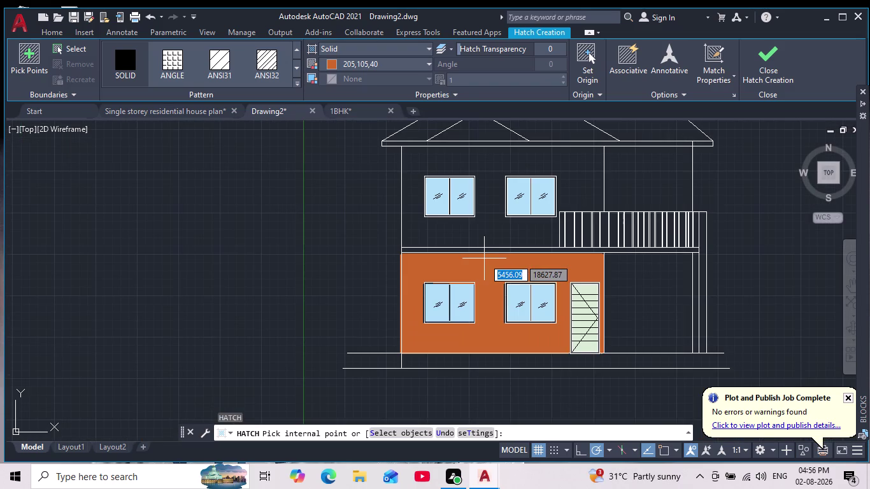
scroll(down, 3)
scroll(up, 3)
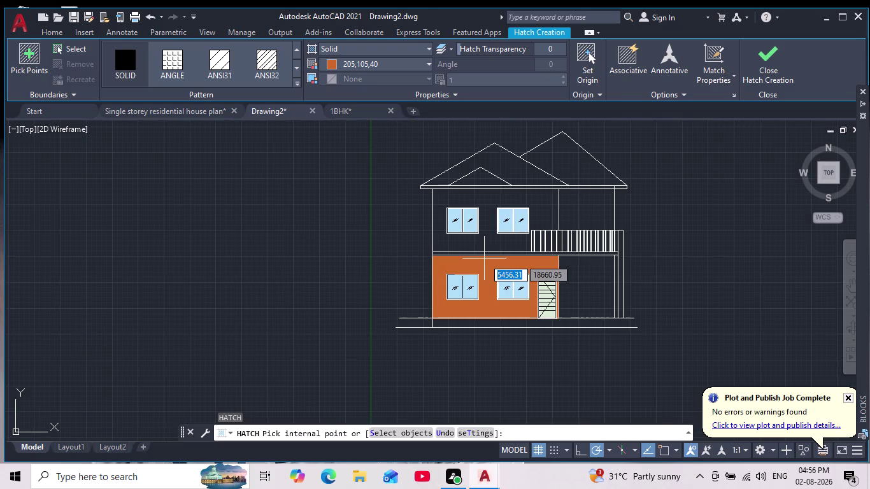
scroll(down, 3)
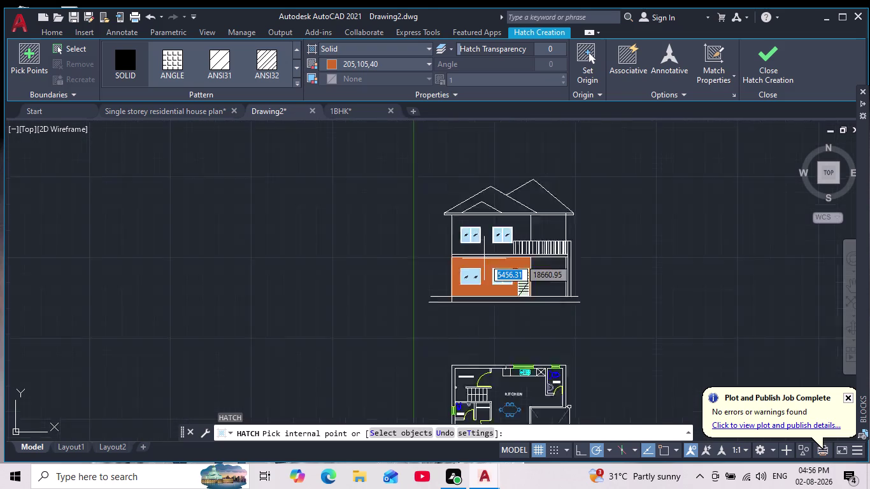
scroll(down, 3)
scroll(up, 3)
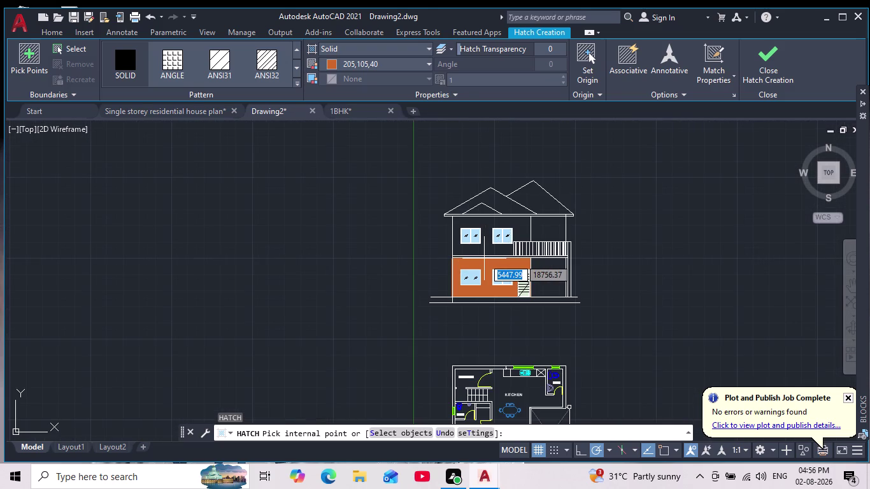
middle_drag(484, 258, 420, 285)
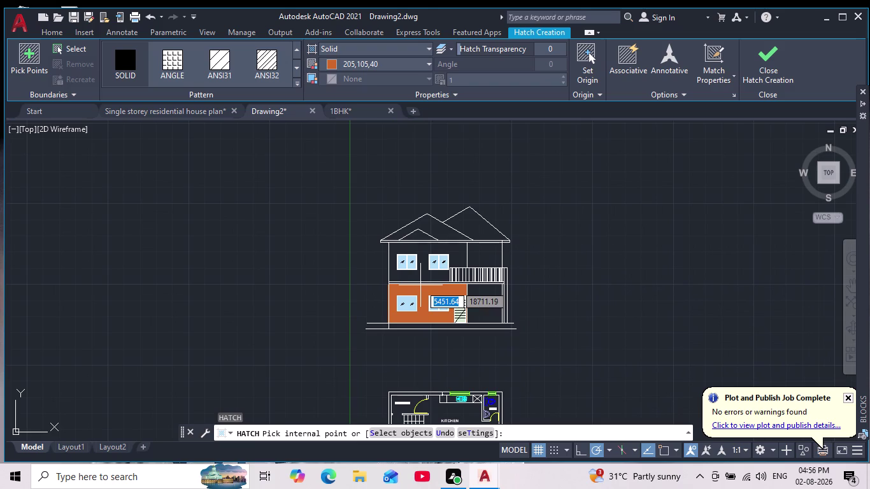
click(329, 66)
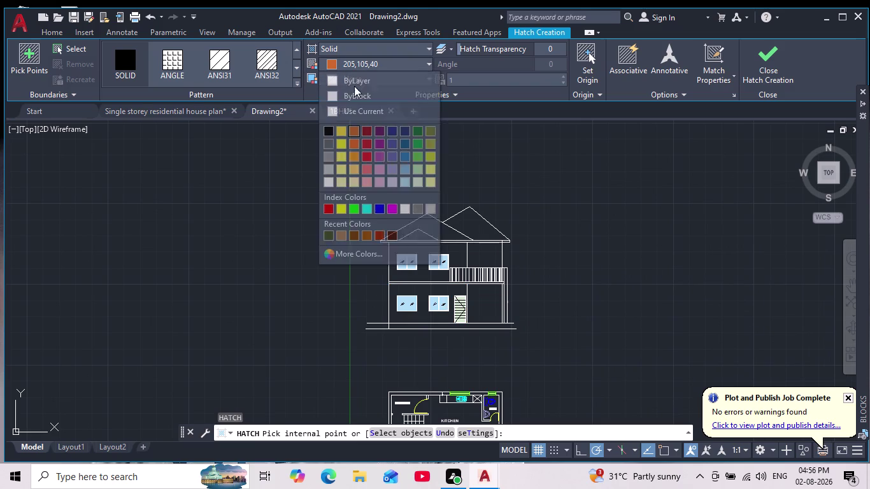
click(393, 173)
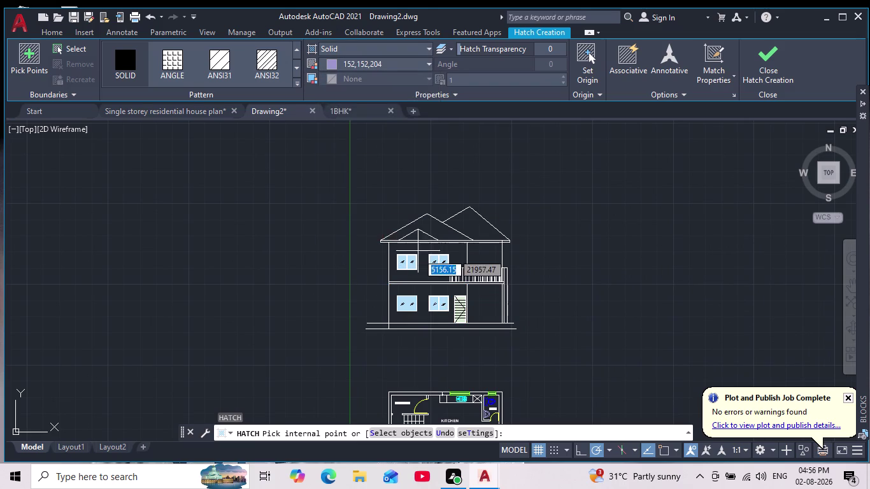
Mix a custom near-black dark green fill in the full colour picker.
scroll(up, 3)
scroll(down, 3)
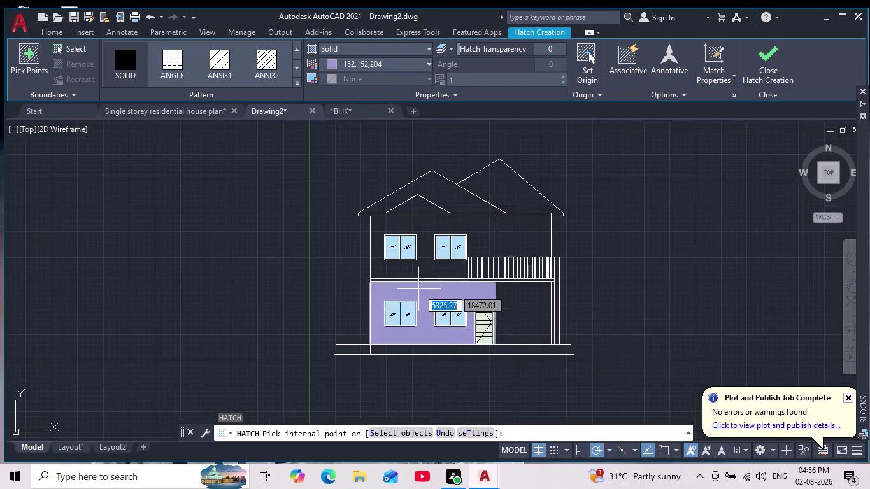
scroll(down, 3)
scroll(up, 3)
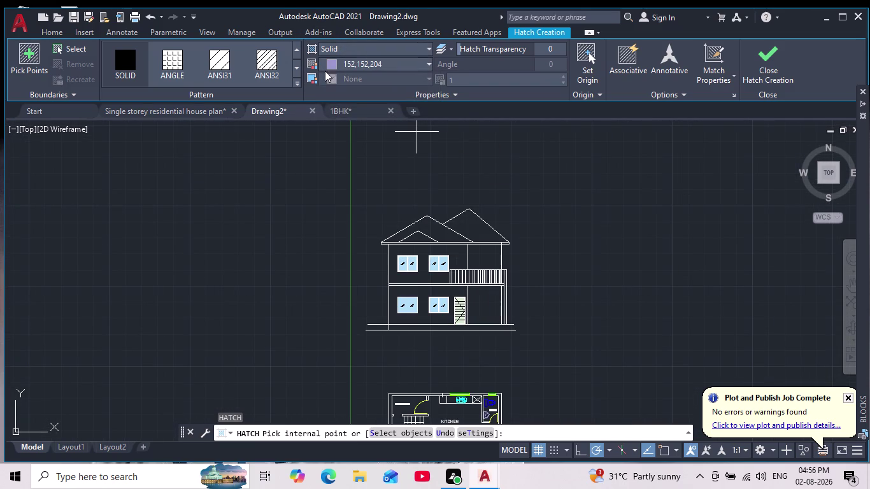
click(331, 64)
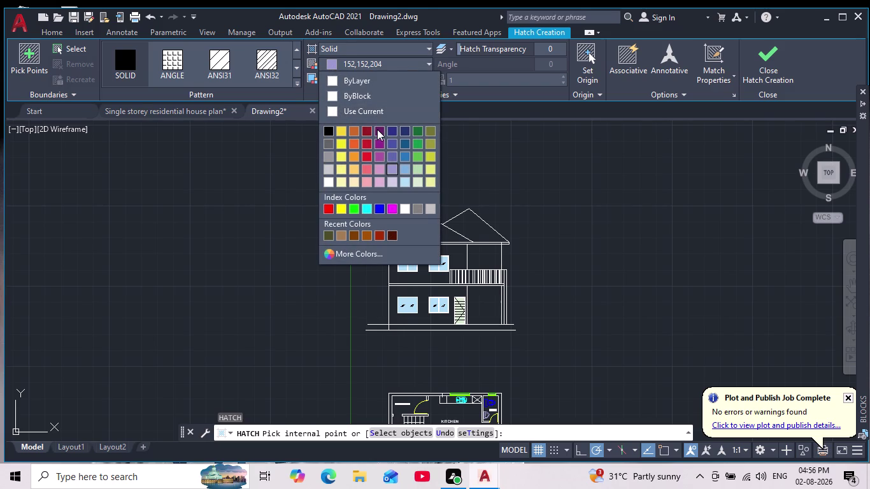
click(372, 250)
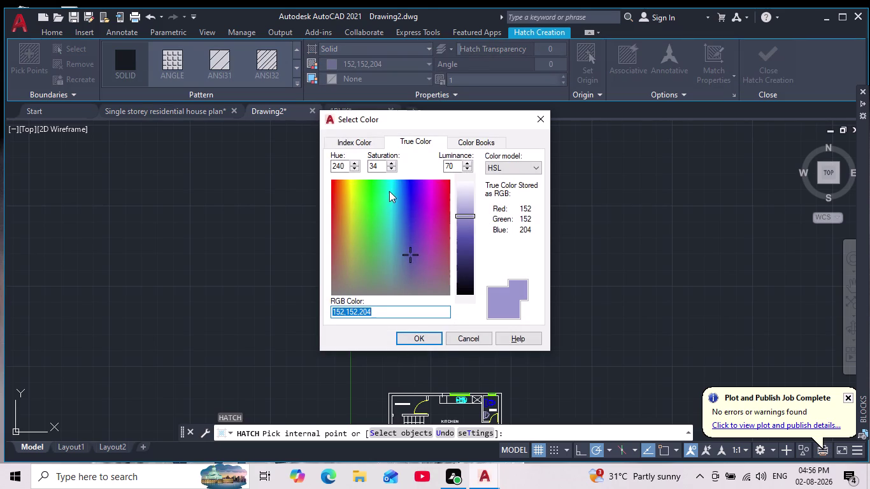
click(377, 260)
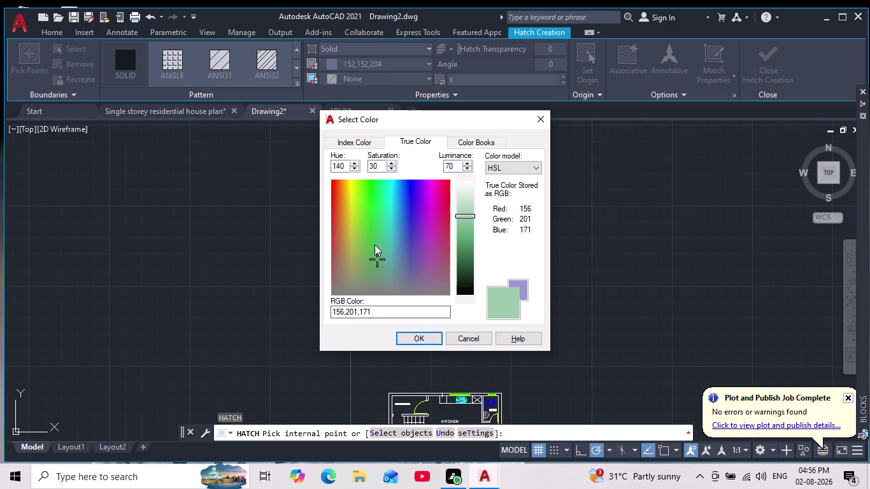
click(383, 238)
click(469, 224)
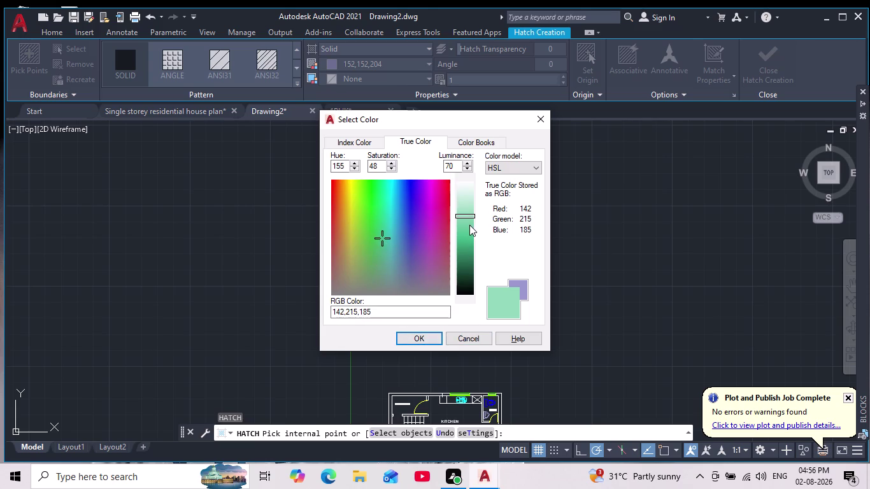
click(463, 259)
click(462, 249)
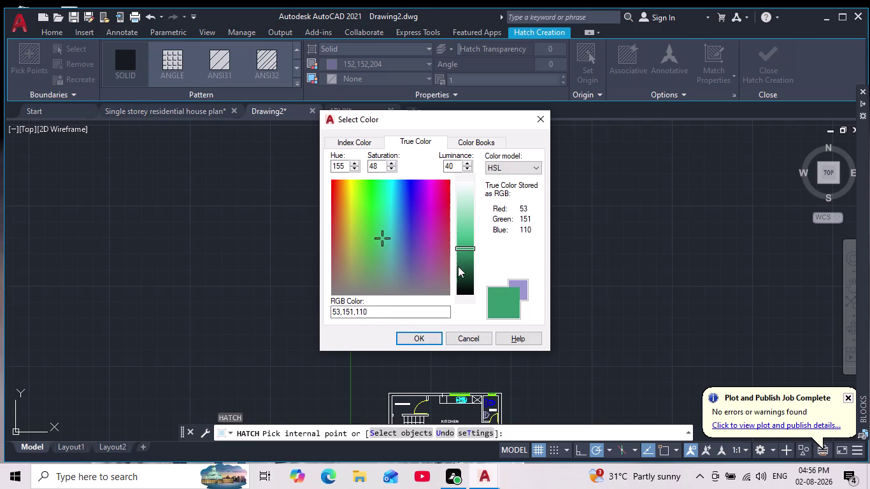
click(457, 268)
click(469, 284)
click(464, 276)
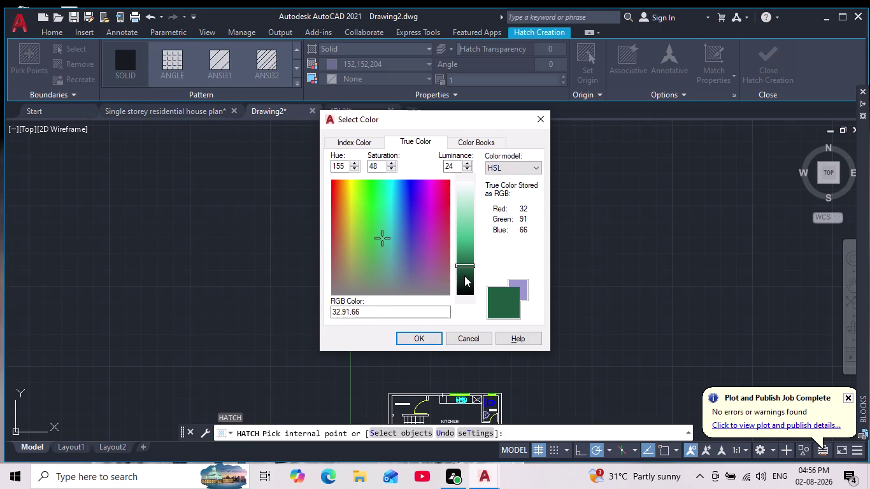
click(466, 283)
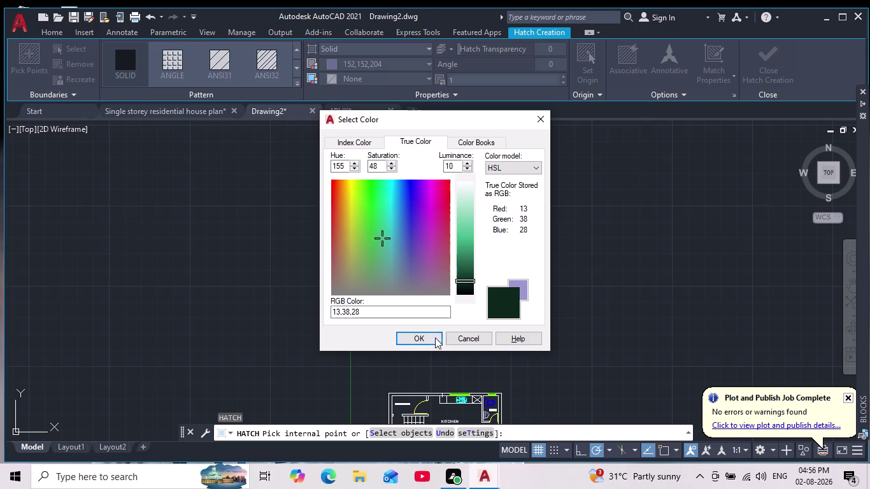
click(434, 338)
Replace the dark green with the grey 99,100,102 swatch.
scroll(down, 3)
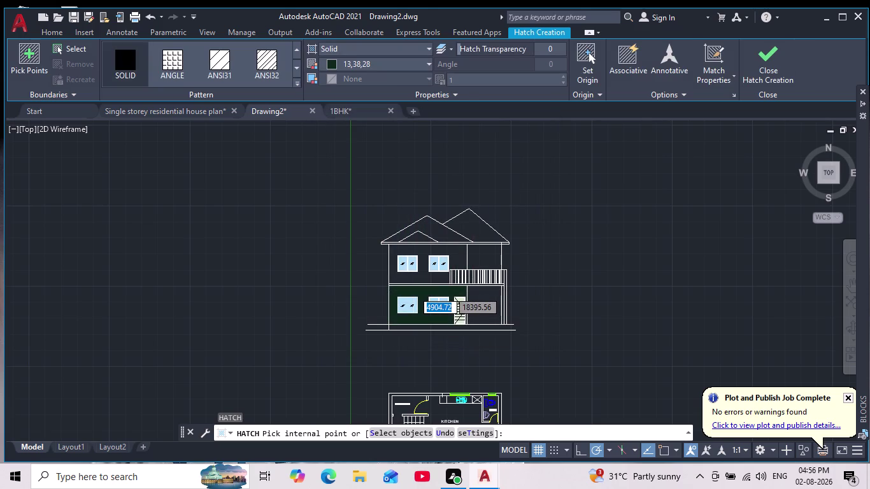
scroll(down, 3)
scroll(up, 3)
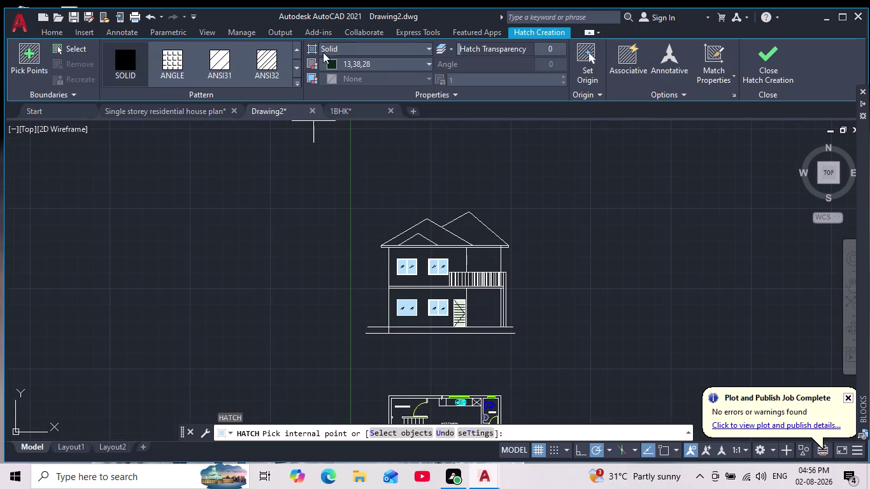
click(327, 62)
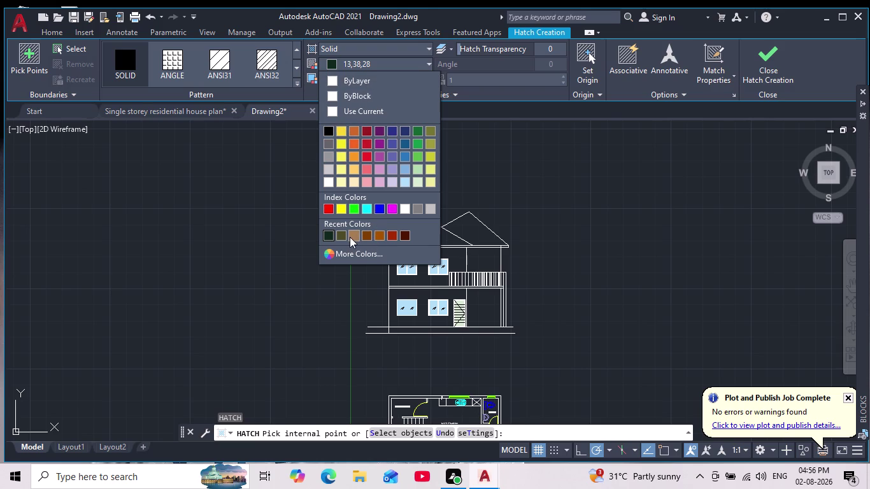
scroll(down, 3)
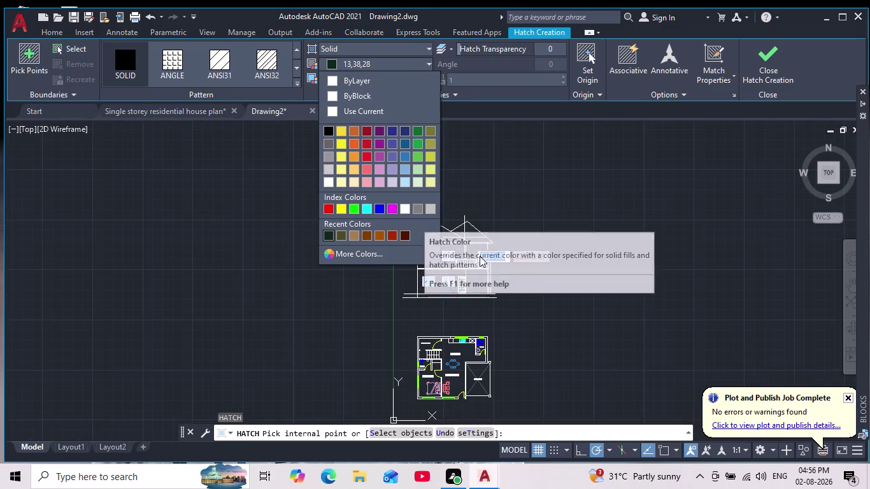
scroll(up, 3)
scroll(down, 3)
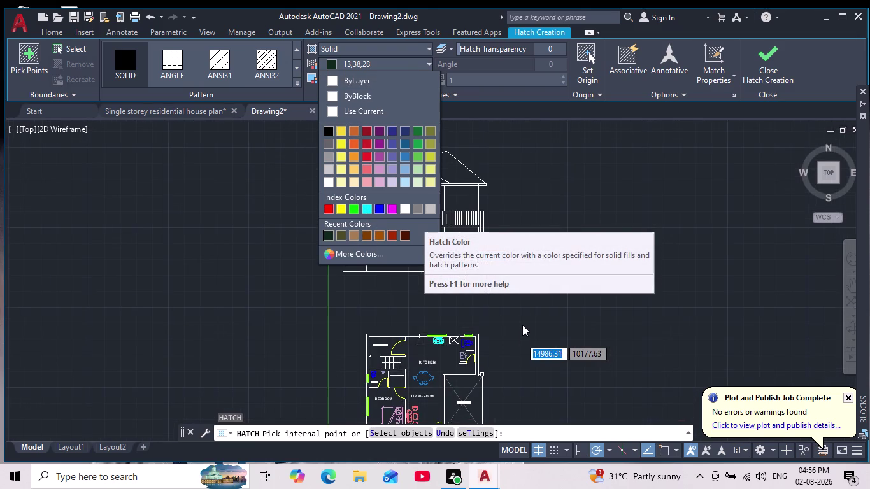
middle_drag(522, 324, 588, 328)
scroll(up, 3)
middle_drag(511, 304, 620, 295)
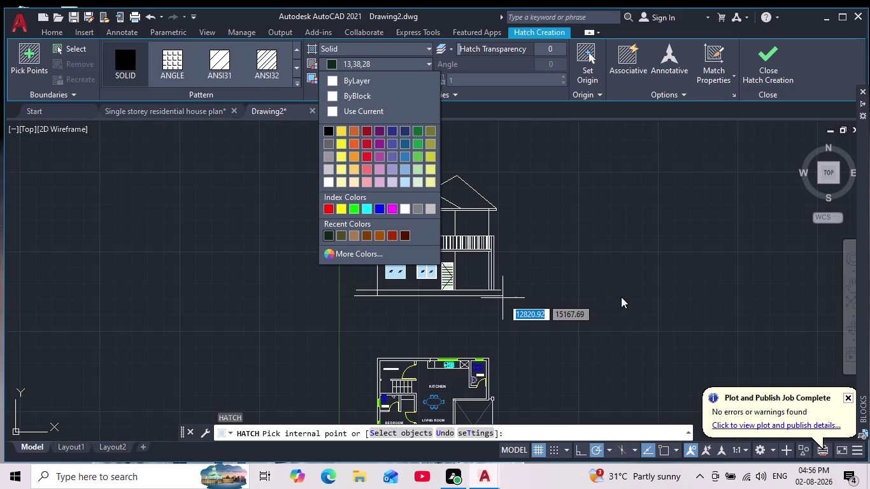
scroll(down, 3)
scroll(up, 3)
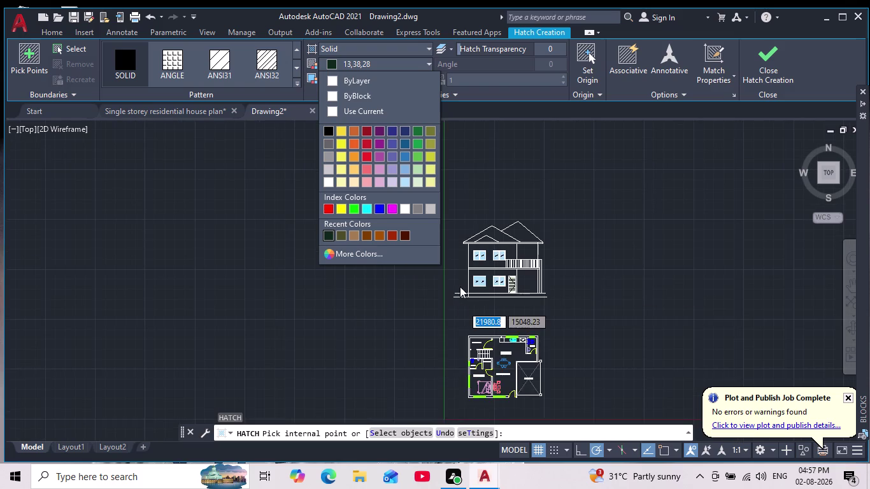
scroll(up, 3)
scroll(down, 3)
scroll(down, 3)
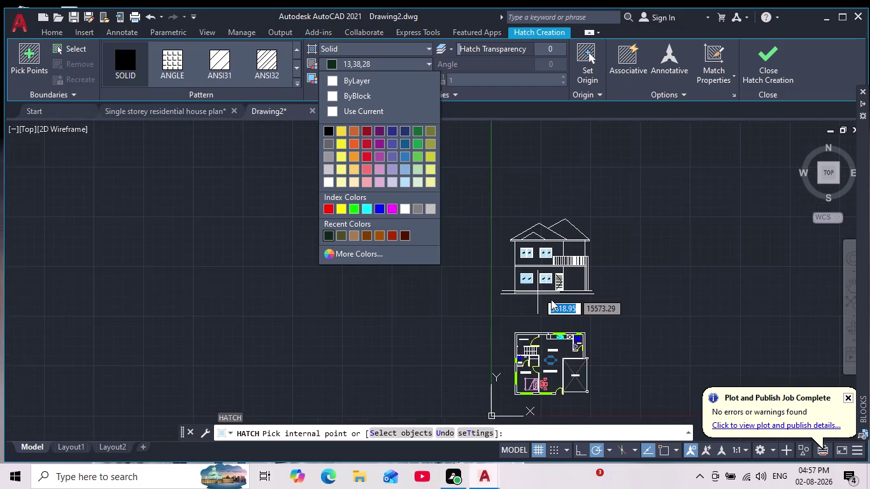
scroll(up, 3)
scroll(up, 3)
middle_drag(552, 300, 555, 340)
scroll(down, 3)
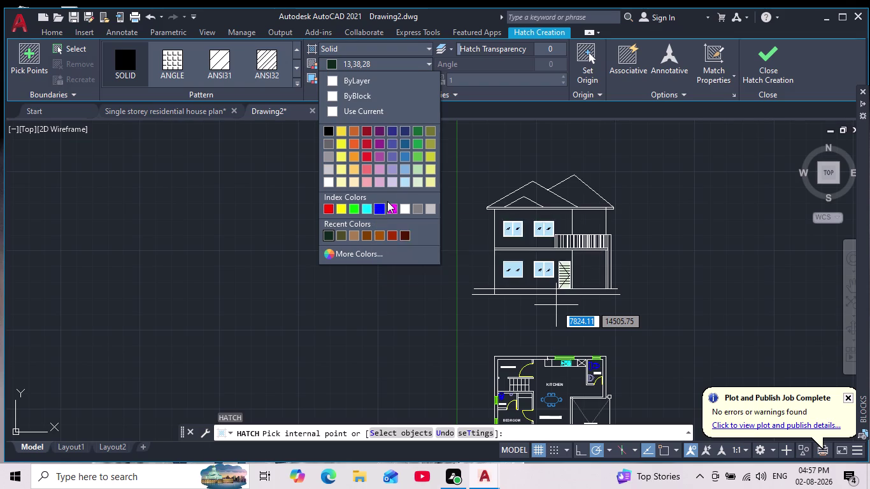
click(328, 141)
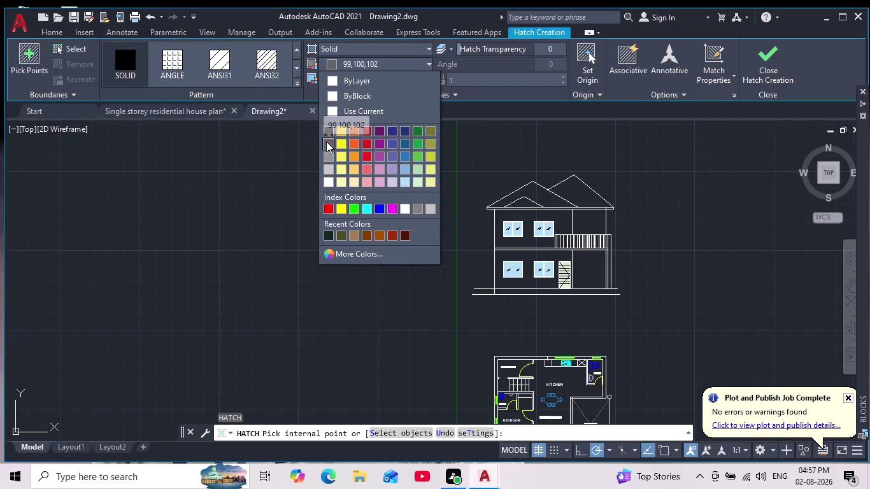
Pick the ground-floor and upper-floor left wall areas for the grey fill.
scroll(up, 3)
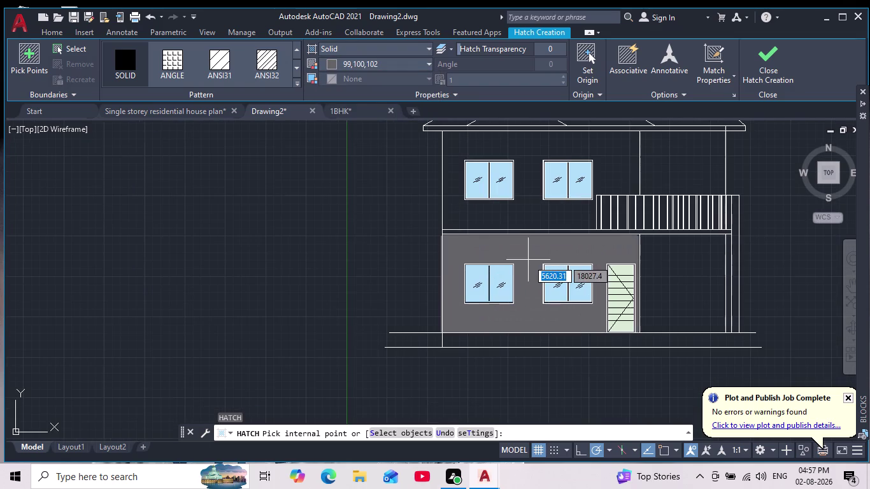
scroll(down, 3)
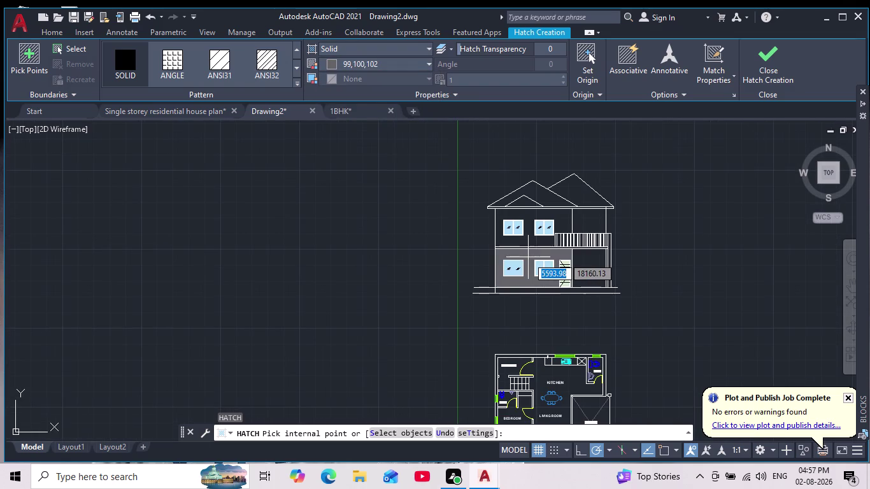
scroll(up, 3)
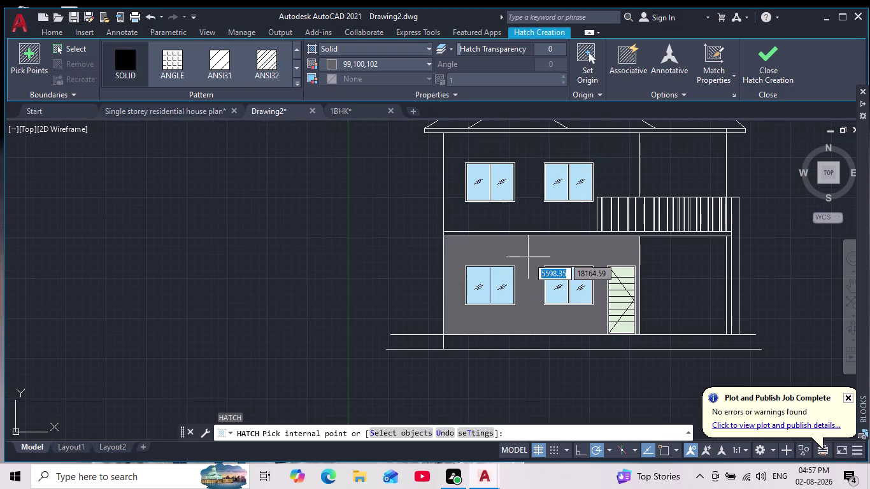
click(528, 257)
click(529, 196)
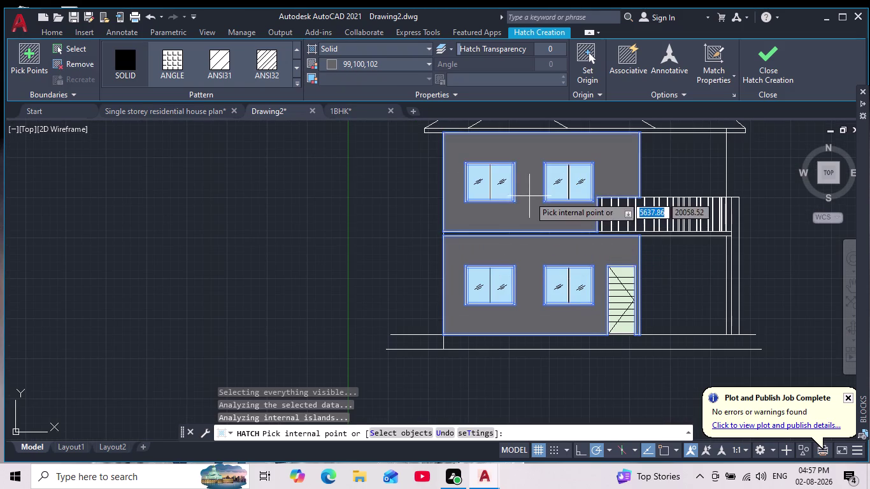
scroll(down, 3)
scroll(up, 3)
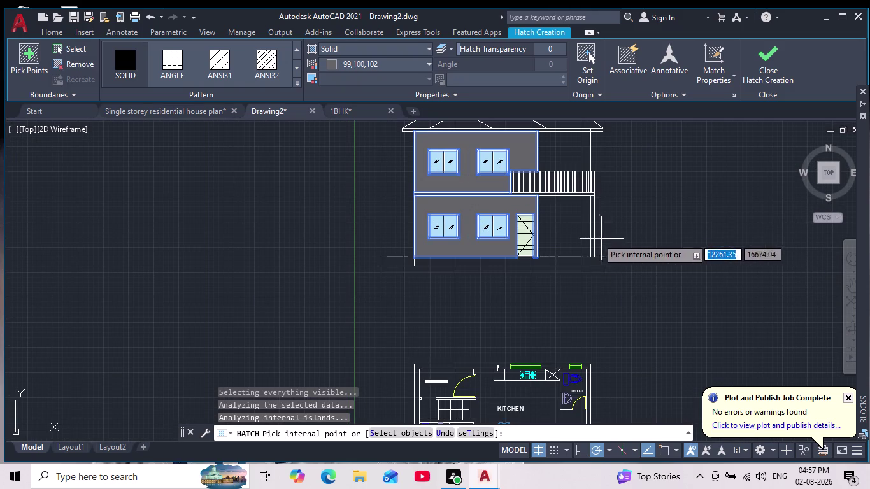
Add both right wall areas and finish the grey wall hatch.
click(575, 231)
scroll(down, 3)
middle_drag(656, 234, 649, 258)
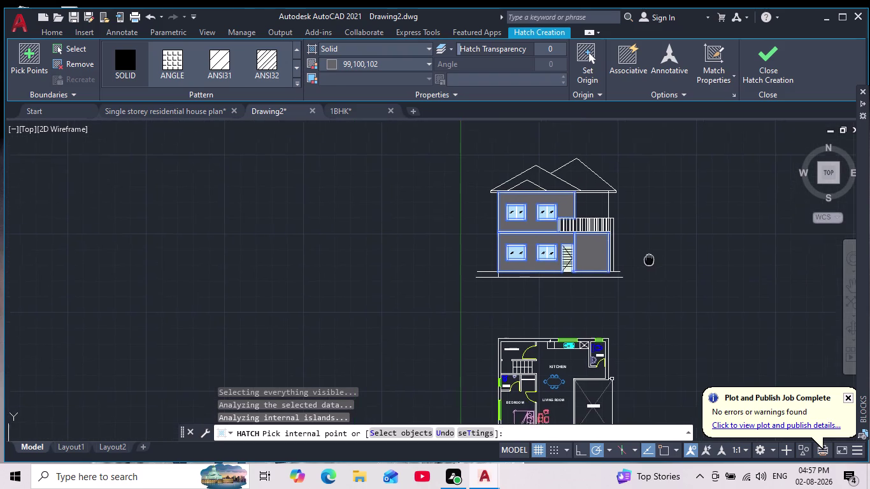
middle_drag(649, 257, 647, 277)
scroll(up, 3)
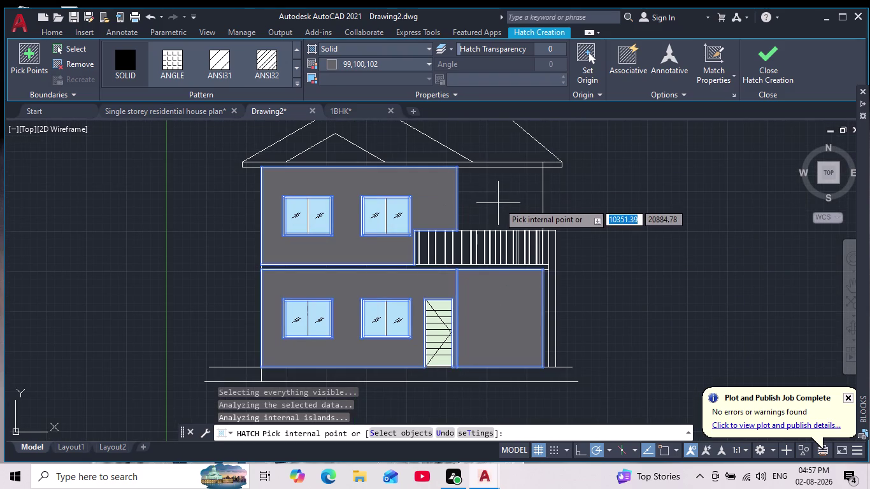
scroll(down, 3)
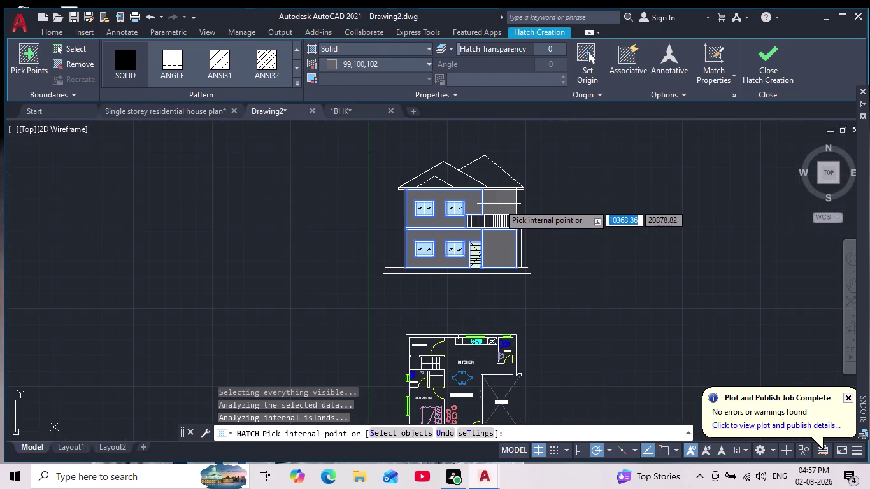
scroll(up, 3)
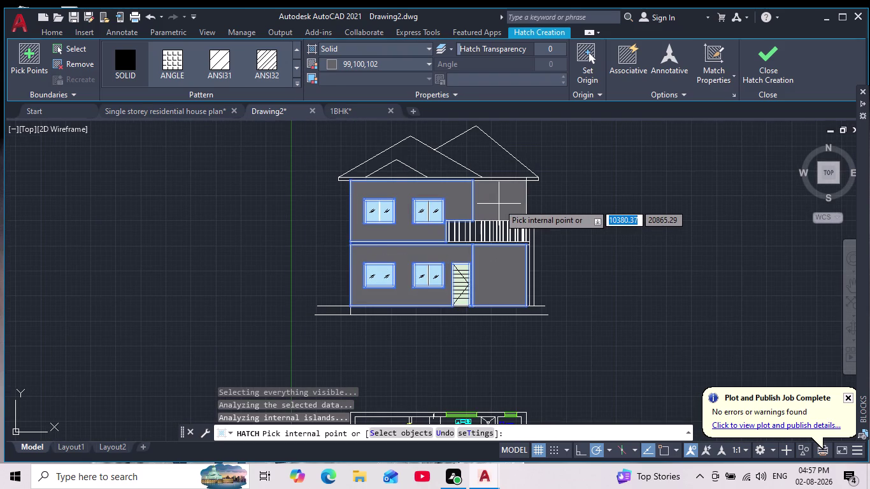
click(498, 203)
scroll(down, 3)
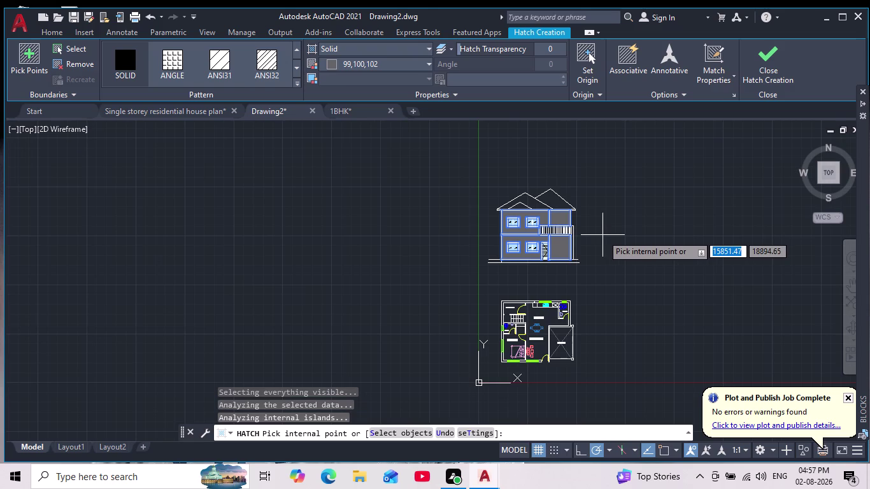
key(Return)
Zoom and pan the elevation to centre the roof close up.
scroll(up, 3)
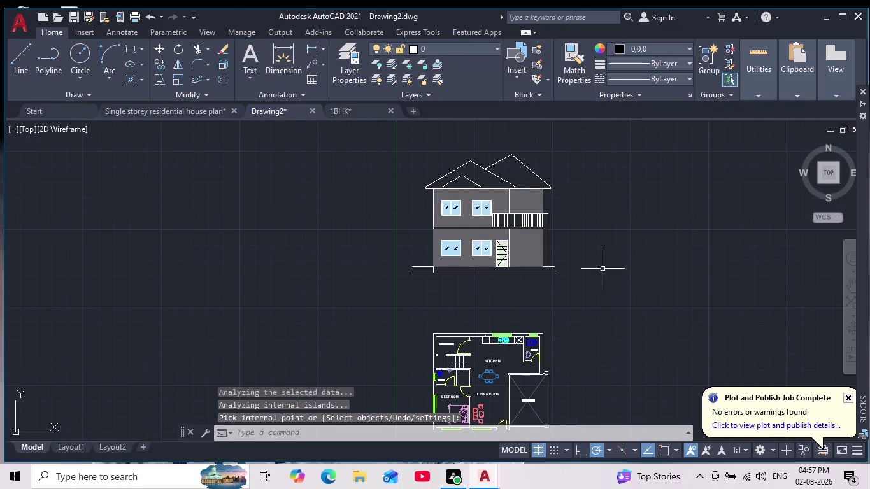
scroll(up, 3)
middle_drag(519, 294, 536, 340)
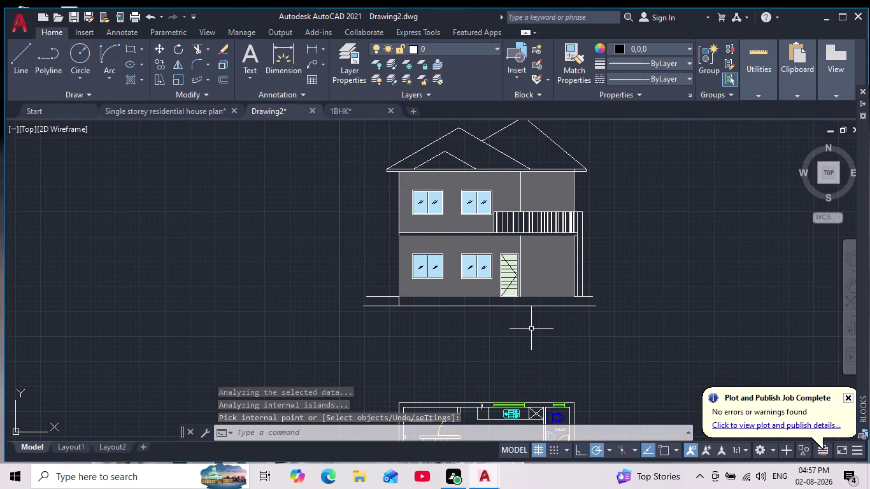
scroll(down, 3)
middle_drag(534, 331, 539, 347)
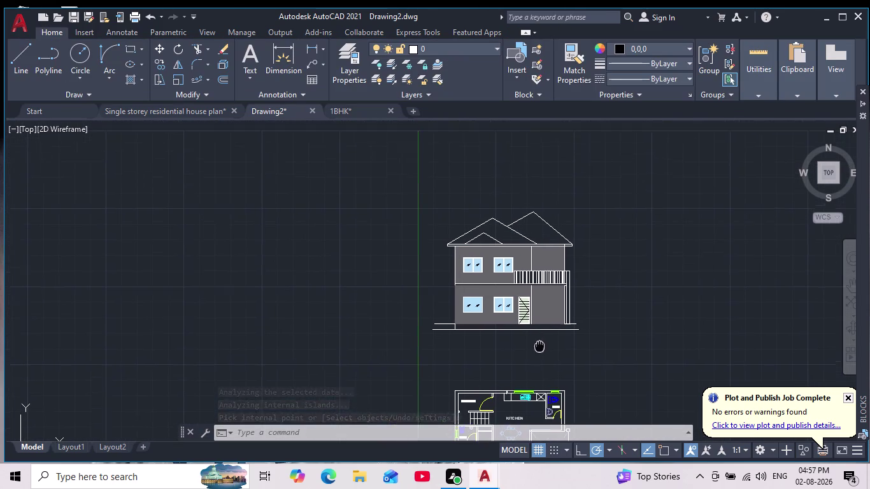
middle_drag(539, 346, 541, 349)
scroll(up, 3)
scroll(down, 3)
middle_drag(489, 344, 484, 375)
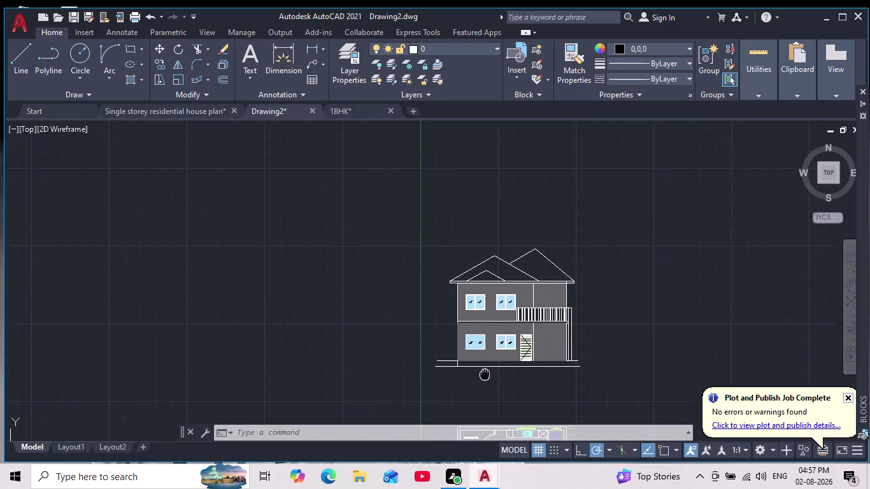
middle_drag(485, 375, 483, 382)
scroll(up, 3)
scroll(up, 3)
middle_drag(471, 266, 463, 272)
scroll(up, 3)
Start a new hatch with H and bring up its fill colour list.
key(j)
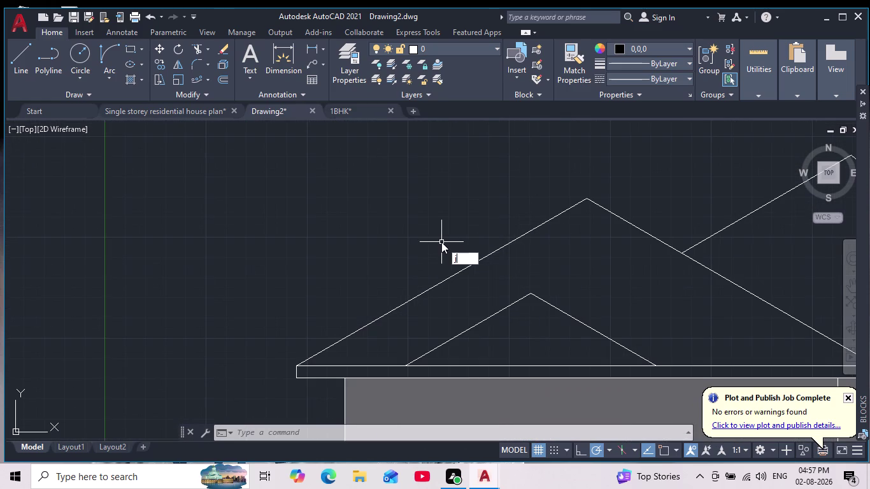
key(BackSpace)
click(441, 241)
key(h)
key(Return)
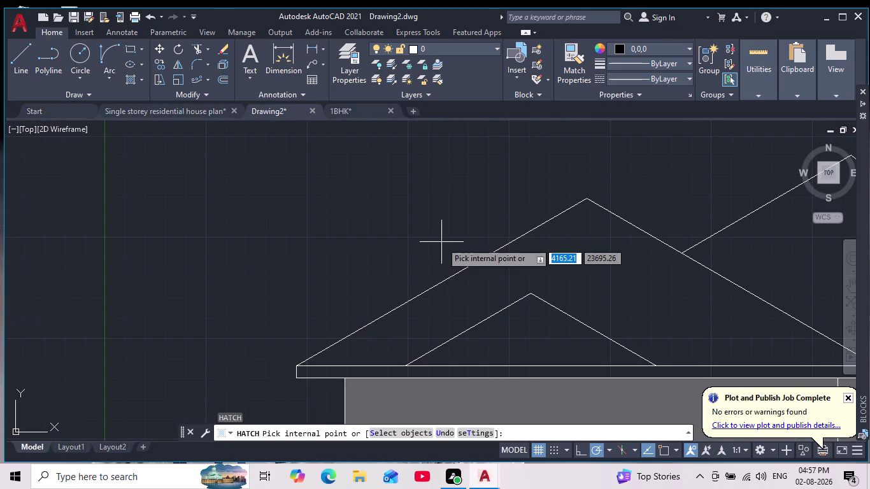
click(331, 64)
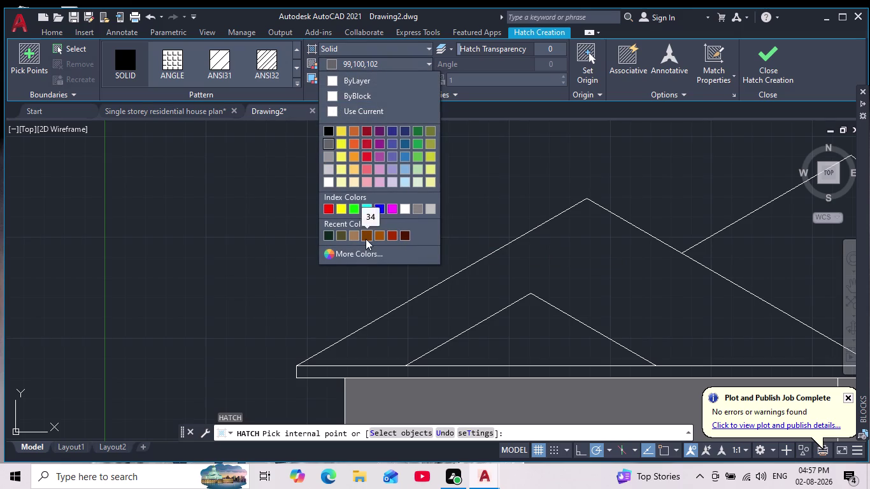
Set the hatch colour to red-brown index 13 and choose the ANGLE pattern.
click(388, 248)
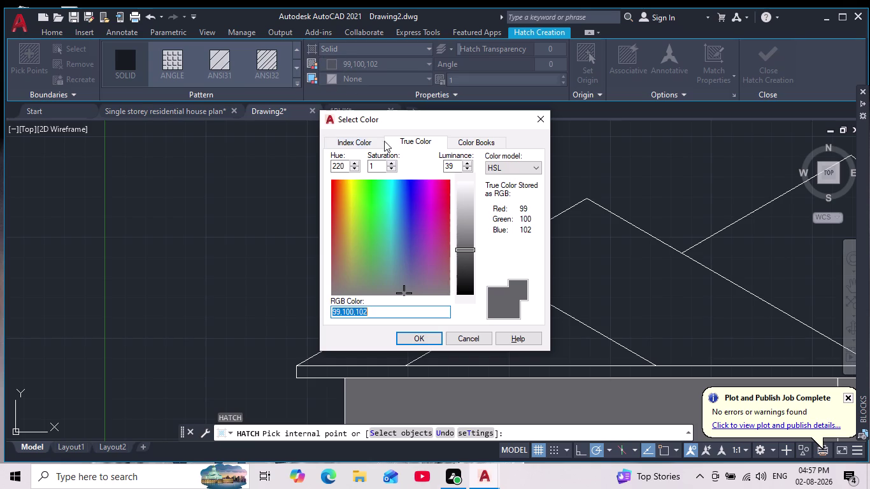
click(354, 141)
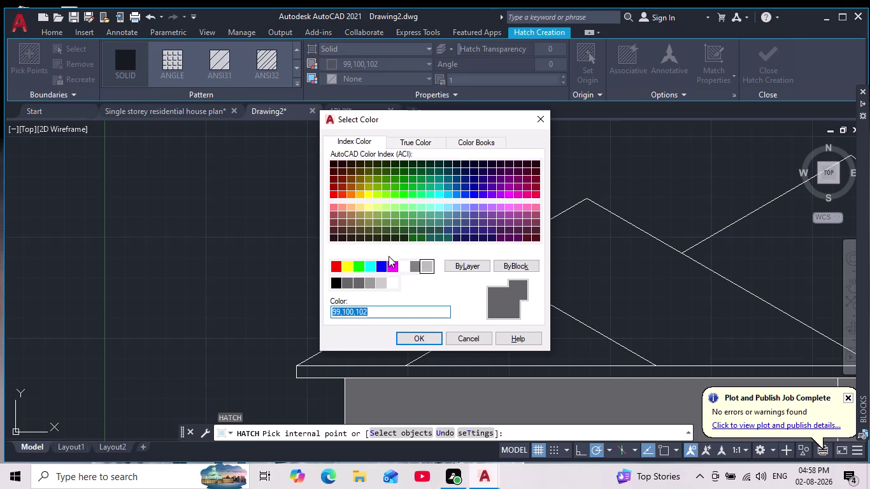
click(331, 215)
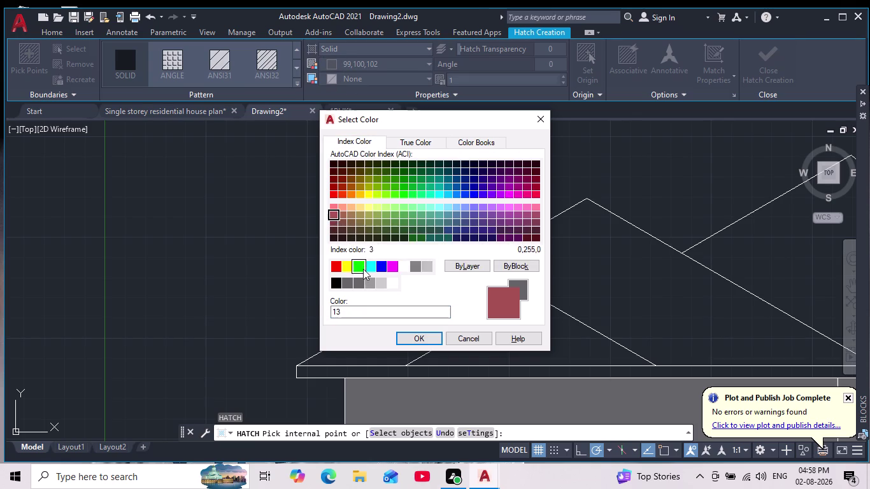
click(421, 335)
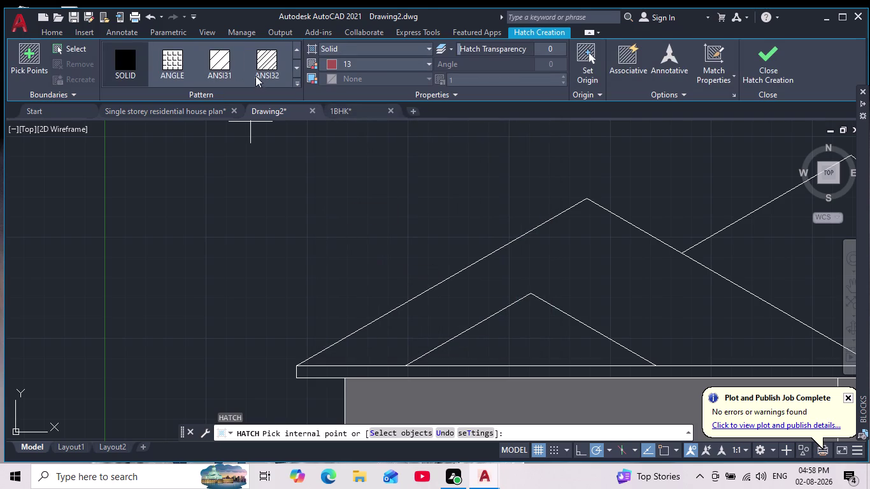
click(294, 74)
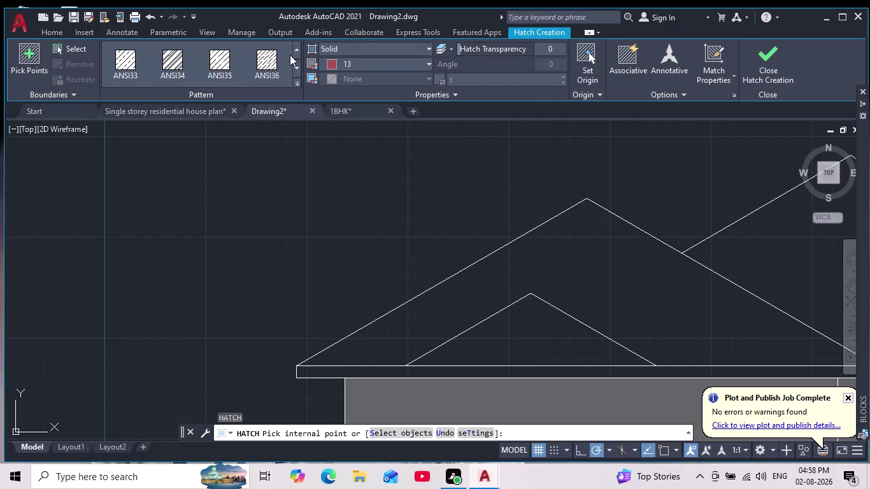
click(299, 48)
click(181, 65)
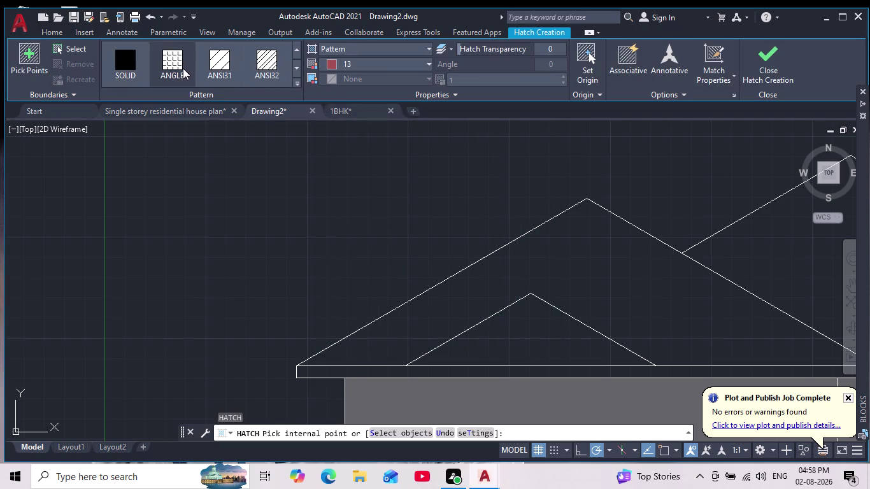
Fill the front roof gable and set the pattern scale to 15.
scroll(down, 3)
middle_drag(670, 261, 513, 215)
scroll(up, 3)
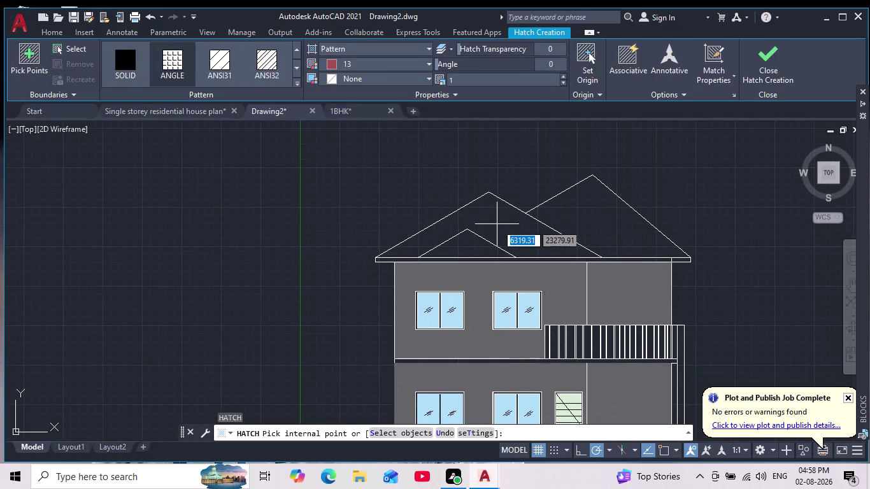
click(492, 225)
scroll(down, 3)
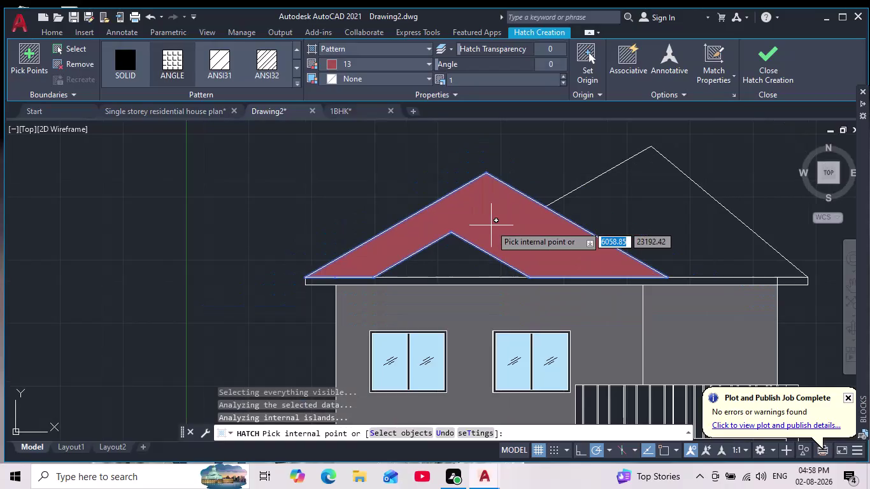
scroll(down, 3)
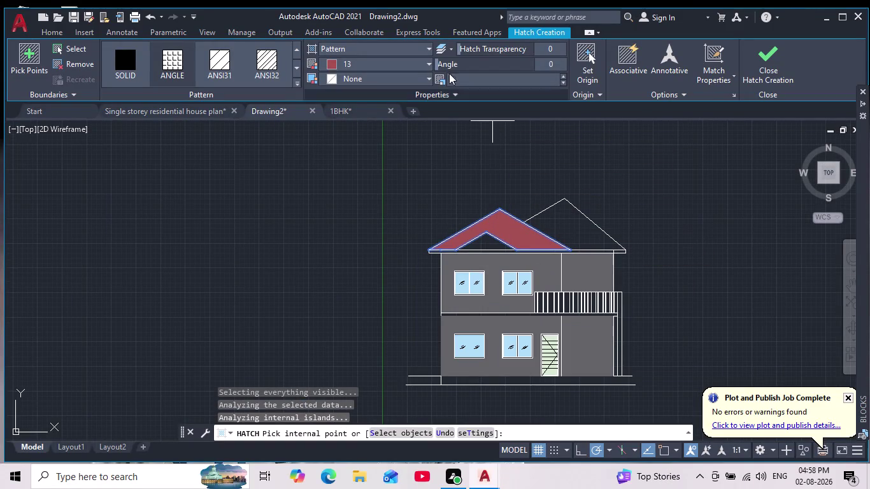
click(453, 82)
text(15)
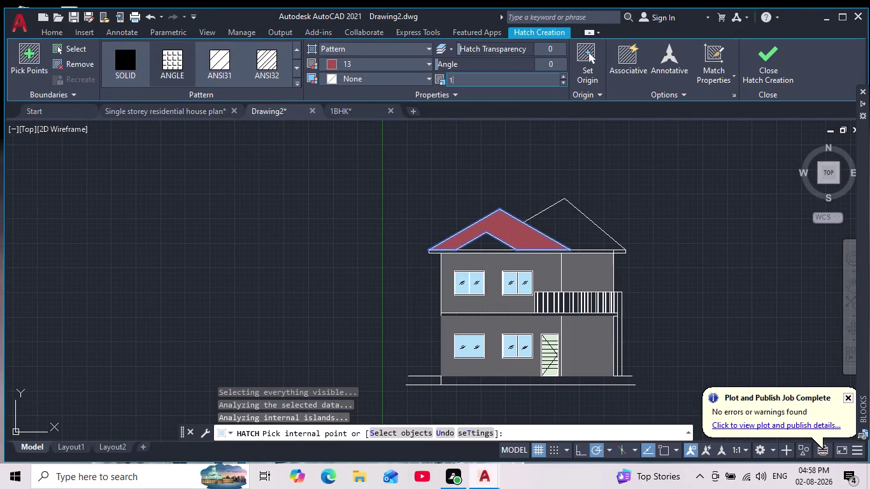
key(Return)
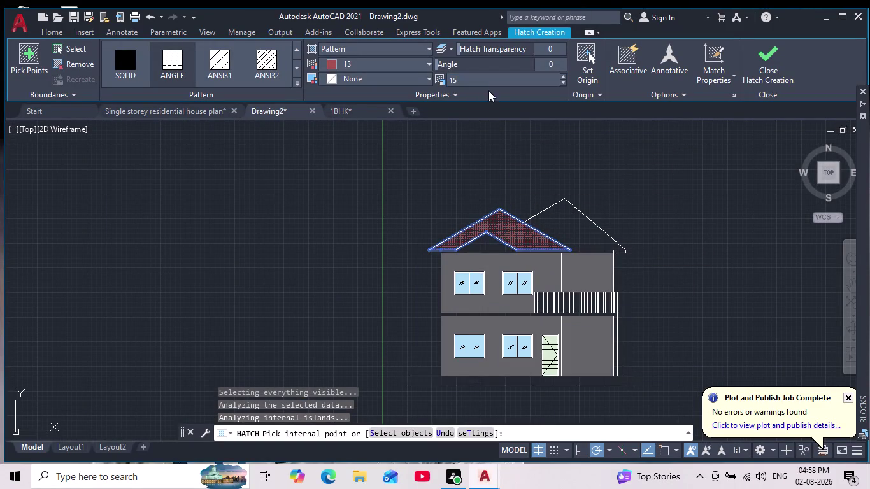
Add the remaining roof regions to the fill, inspect it, and finish the roof hatch.
scroll(up, 3)
scroll(up, 3)
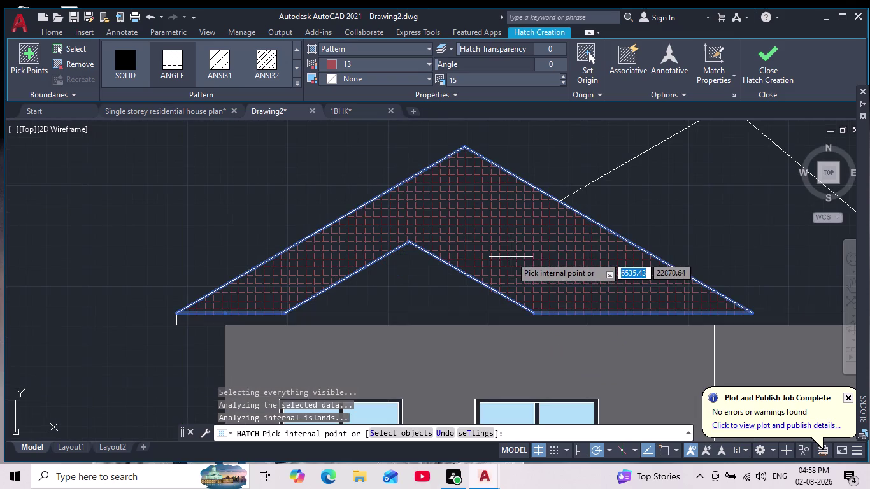
click(663, 209)
scroll(down, 3)
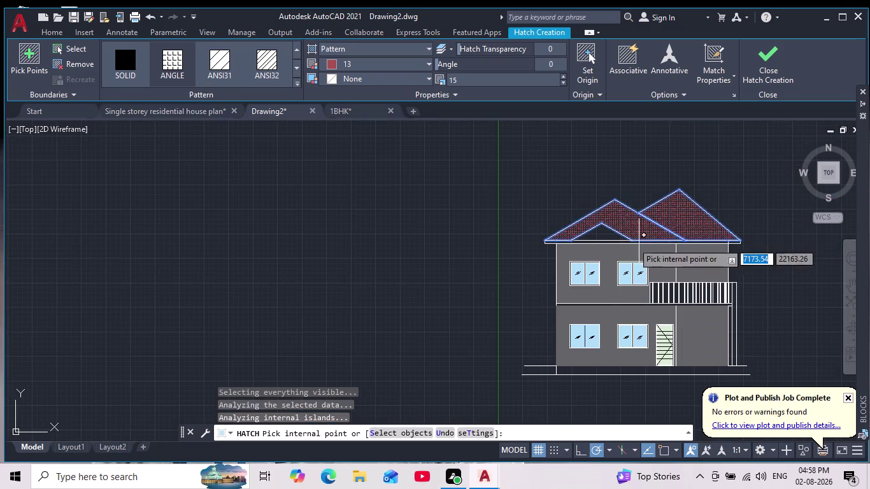
scroll(up, 3)
click(604, 223)
scroll(down, 3)
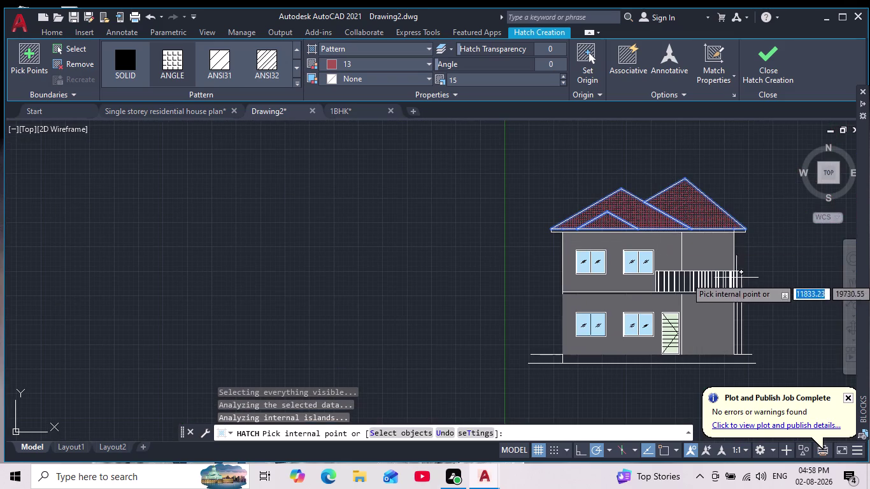
middle_drag(744, 280, 616, 301)
scroll(down, 3)
scroll(down, 3)
scroll(up, 3)
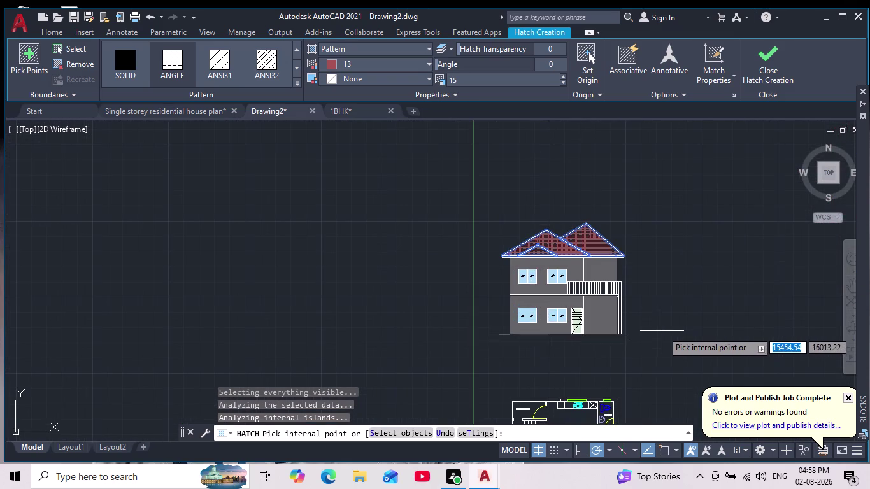
scroll(up, 3)
middle_drag(664, 325, 730, 341)
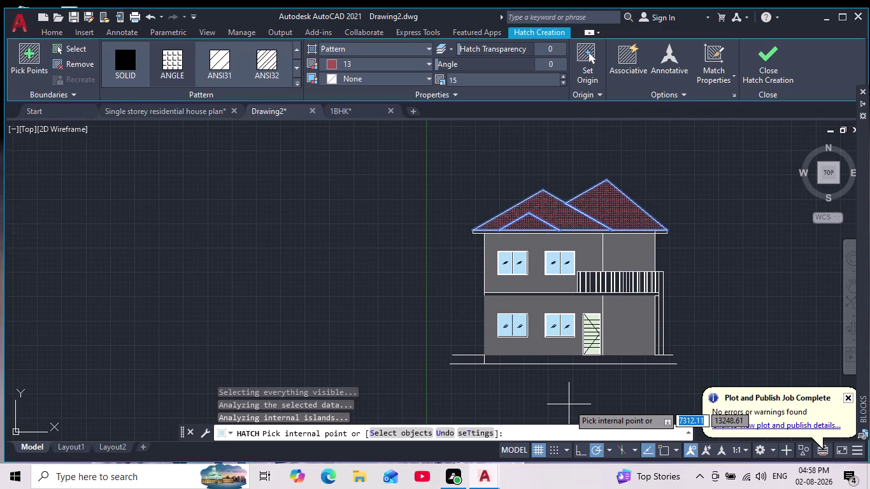
scroll(up, 3)
scroll(down, 3)
scroll(up, 3)
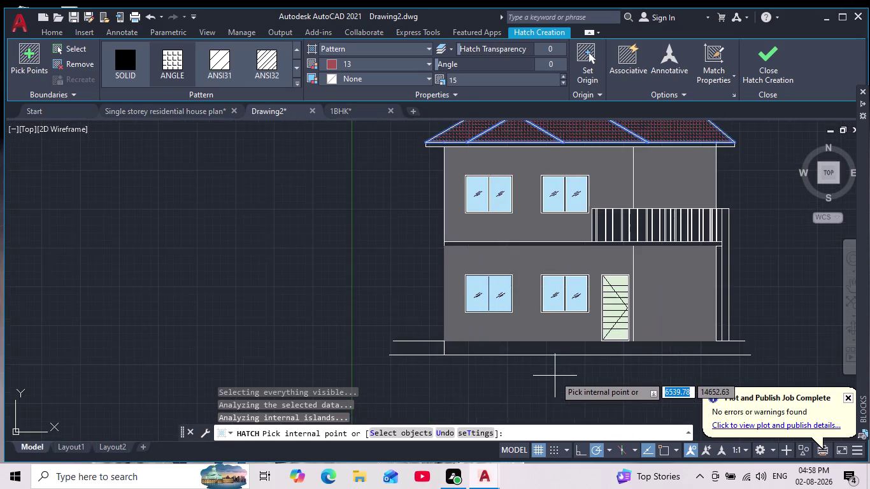
middle_drag(555, 375, 575, 423)
scroll(down, 3)
scroll(up, 3)
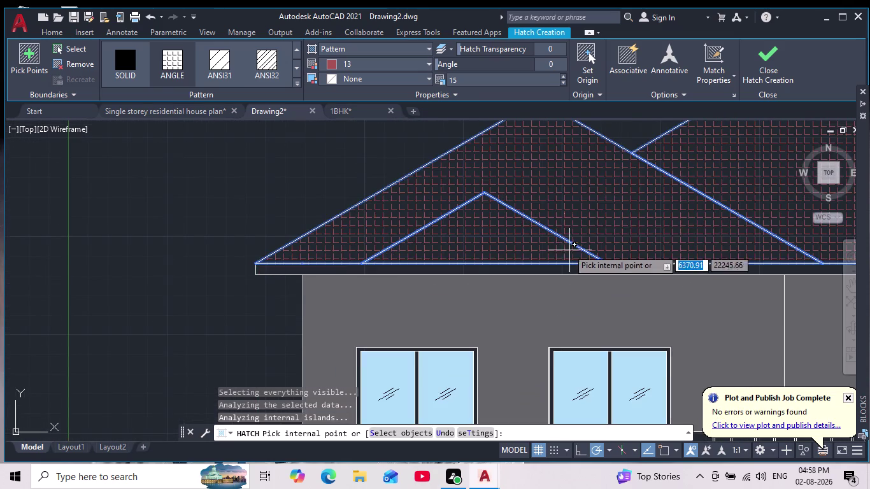
scroll(up, 3)
scroll(down, 3)
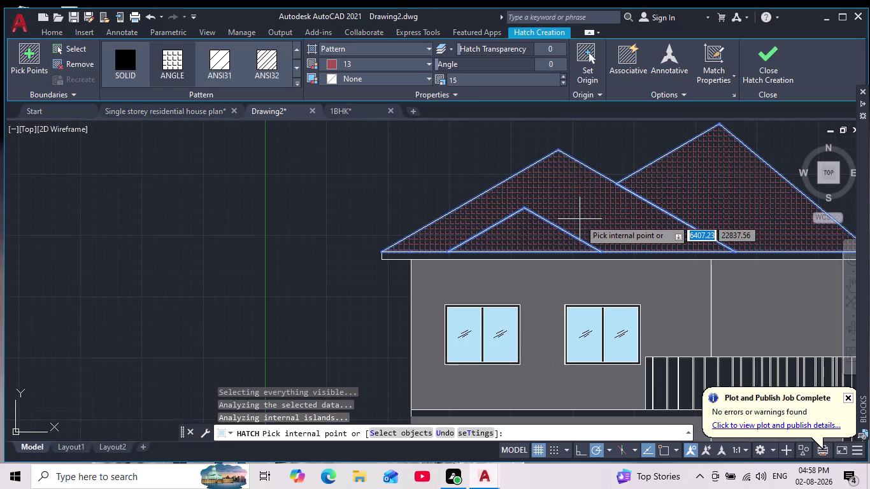
scroll(down, 3)
middle_drag(580, 219, 568, 211)
scroll(down, 3)
scroll(up, 3)
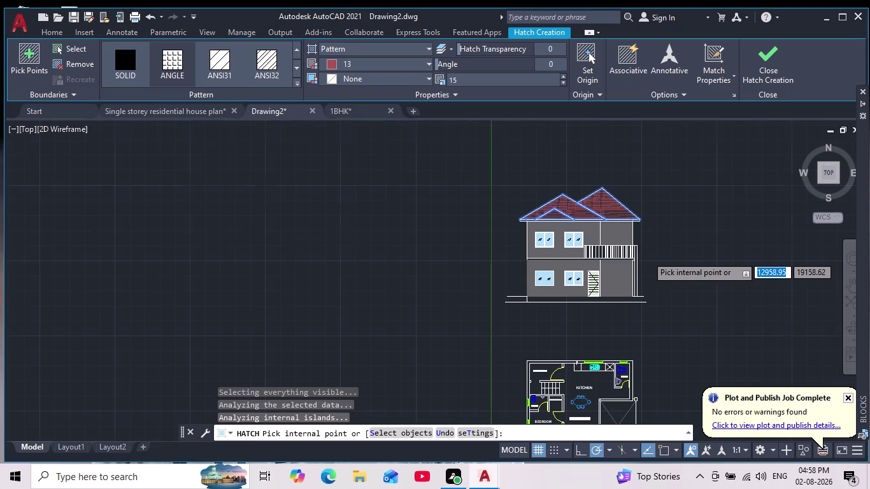
key(Return)
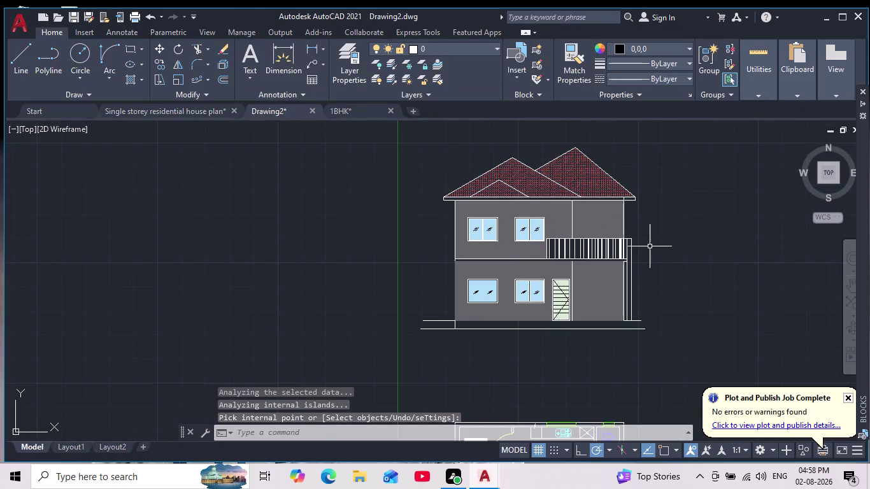
scroll(down, 3)
scroll(up, 3)
middle_drag(651, 289, 672, 338)
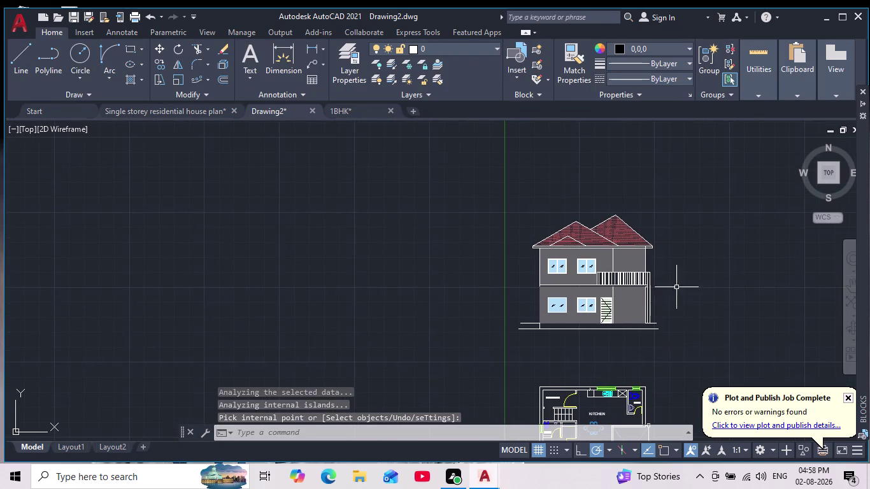
scroll(up, 3)
scroll(up, 3)
middle_drag(674, 275, 692, 296)
scroll(down, 3)
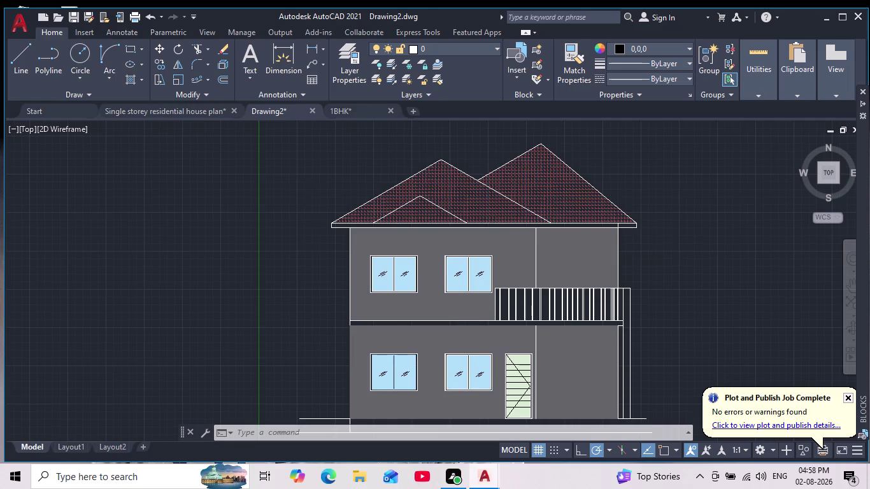
scroll(down, 3)
middle_drag(682, 250, 679, 274)
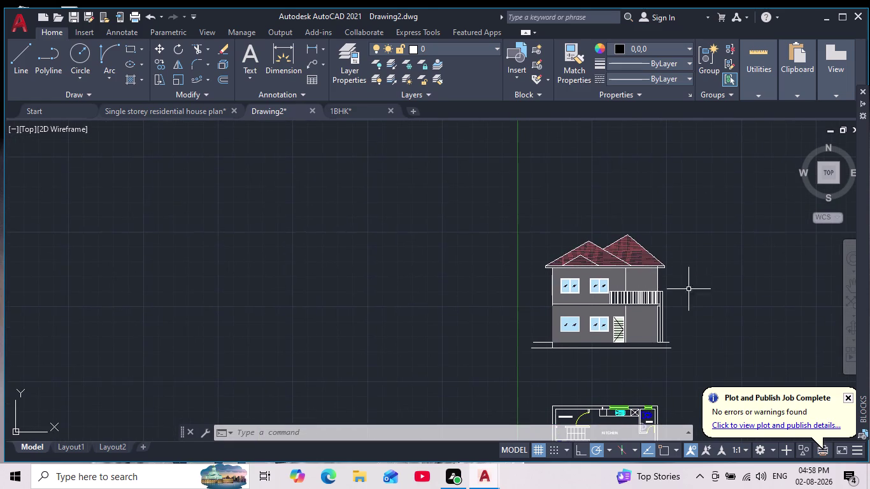
scroll(up, 3)
scroll(down, 3)
middle_drag(656, 289, 646, 285)
scroll(up, 3)
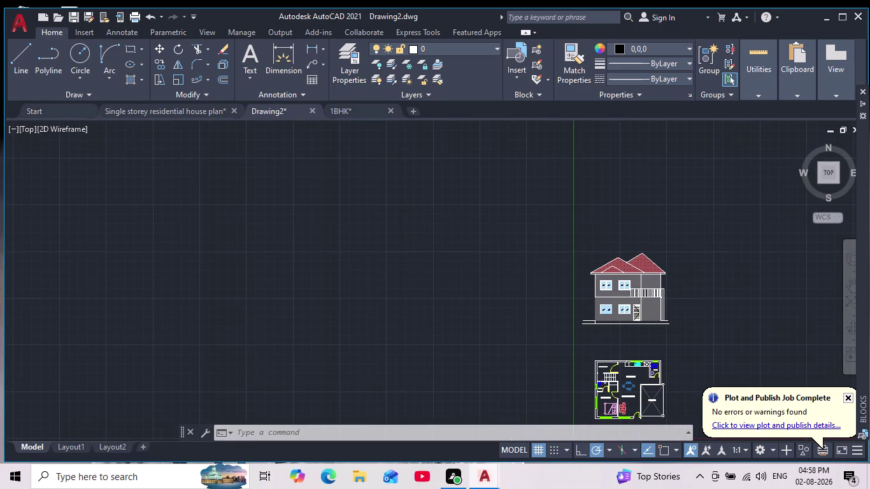
scroll(up, 3)
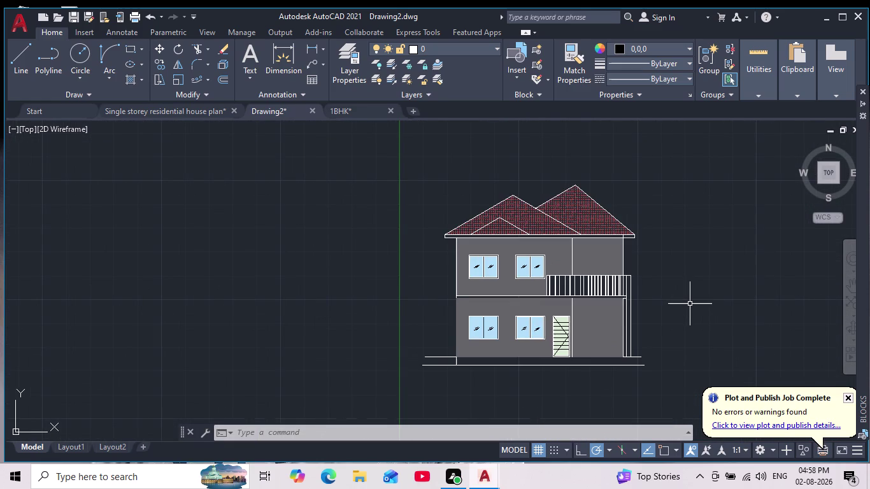
scroll(up, 3)
scroll(down, 3)
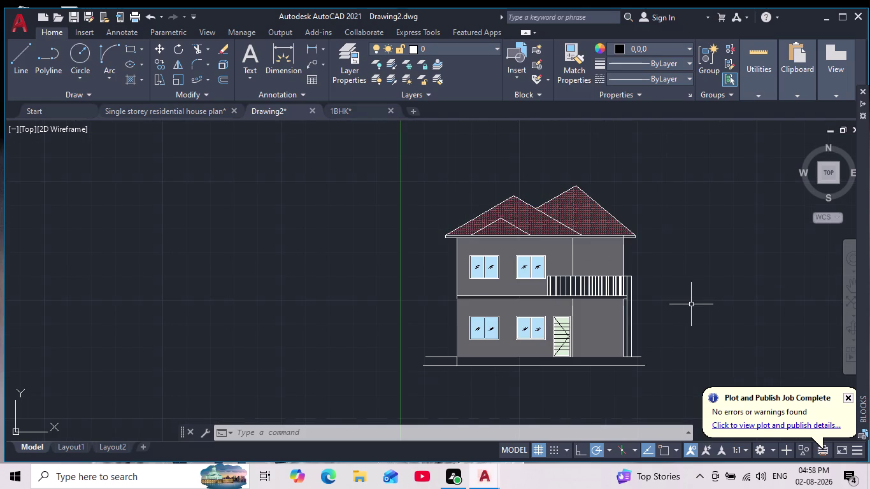
scroll(up, 3)
middle_drag(654, 320, 655, 319)
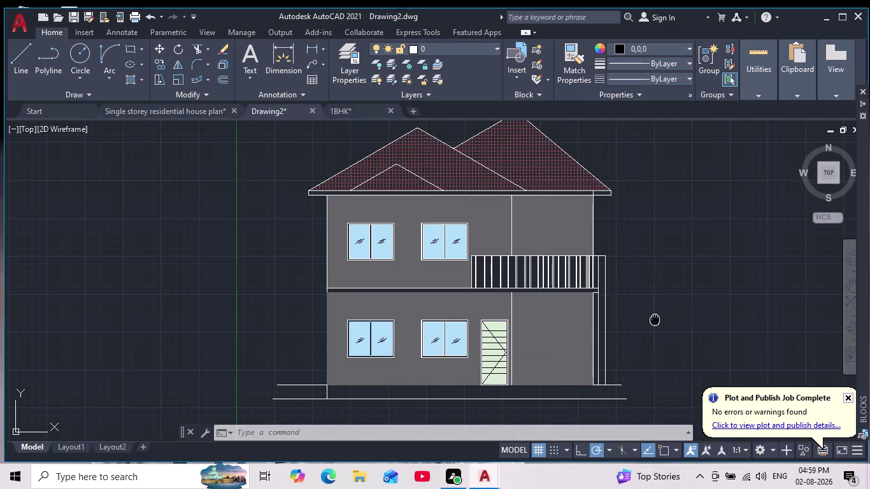
middle_drag(654, 320, 706, 278)
Delete the existing grey wall fill.
click(500, 257)
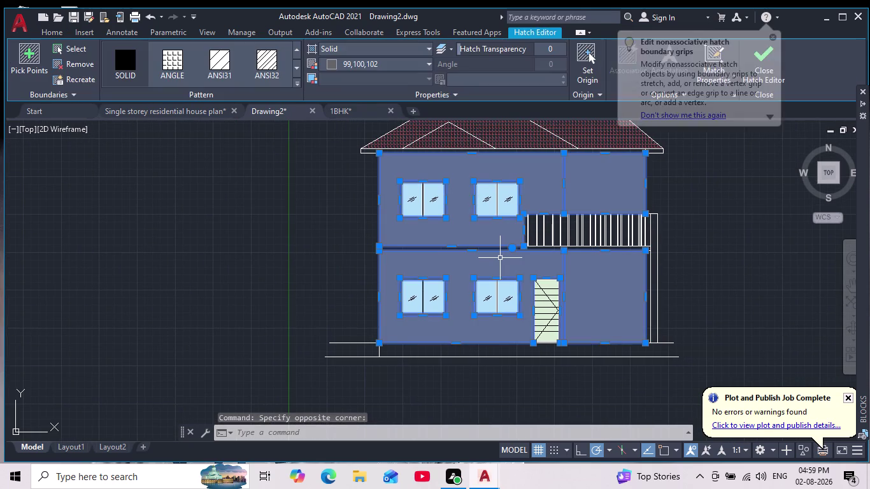
key(Delete)
scroll(down, 3)
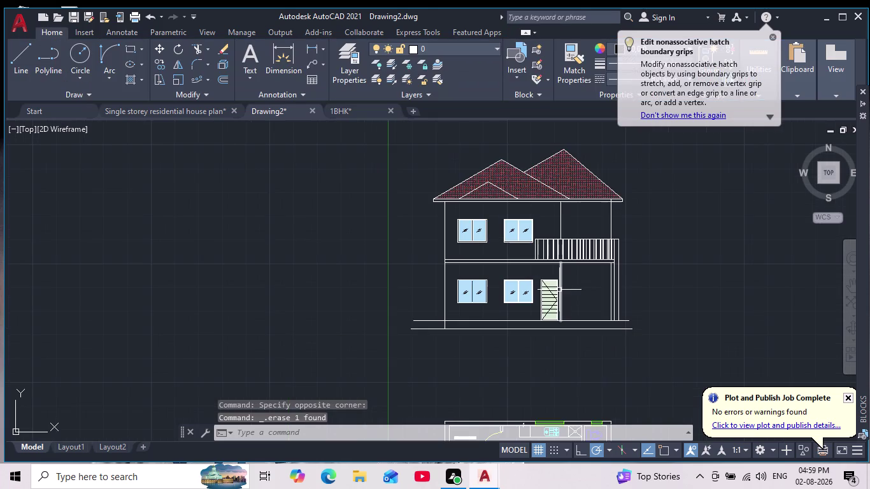
middle_drag(560, 292, 561, 306)
scroll(down, 3)
scroll(up, 3)
middle_drag(592, 314, 613, 334)
Start a new hatch with red-brown colour and the Solid pattern type.
key(h)
key(Return)
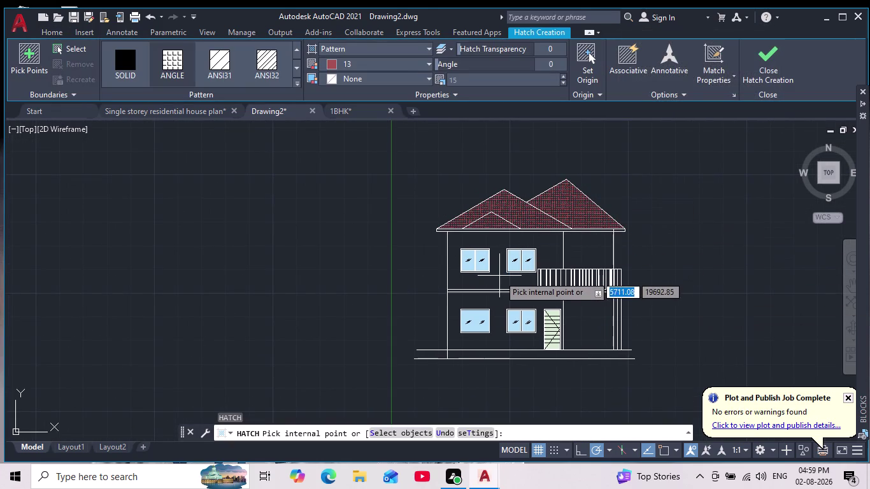
click(336, 64)
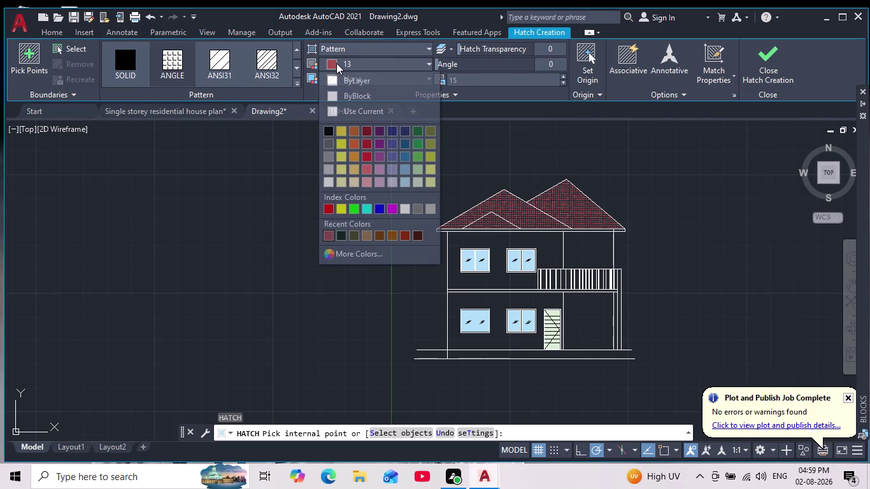
click(333, 62)
click(335, 46)
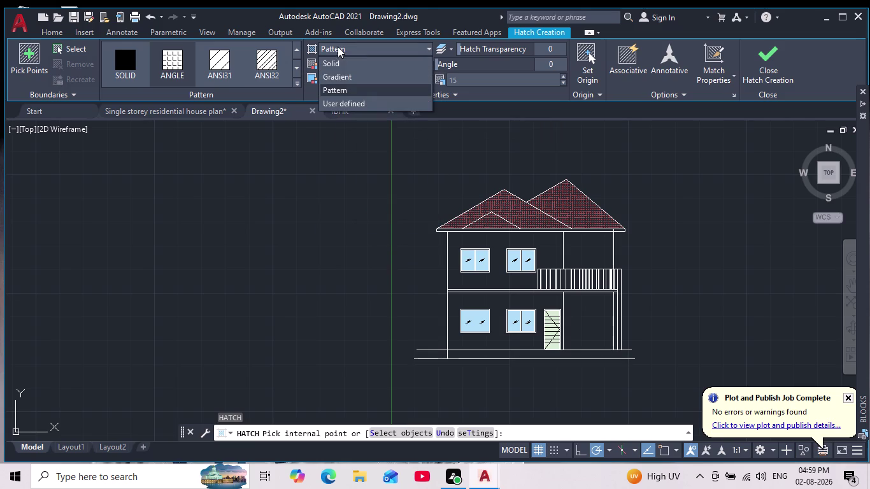
click(334, 63)
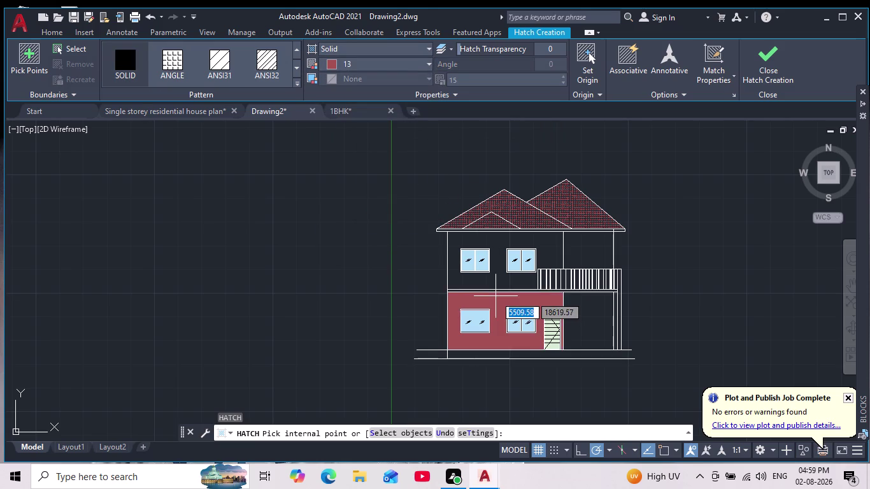
scroll(down, 3)
scroll(up, 3)
scroll(up, 3)
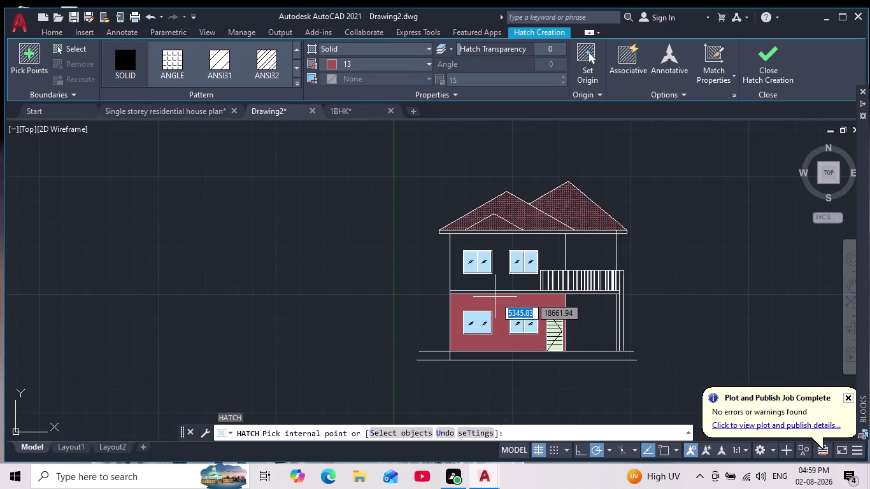
Fill the ground-floor, upper-left, upper-right and lower-right wall areas and finish.
click(495, 296)
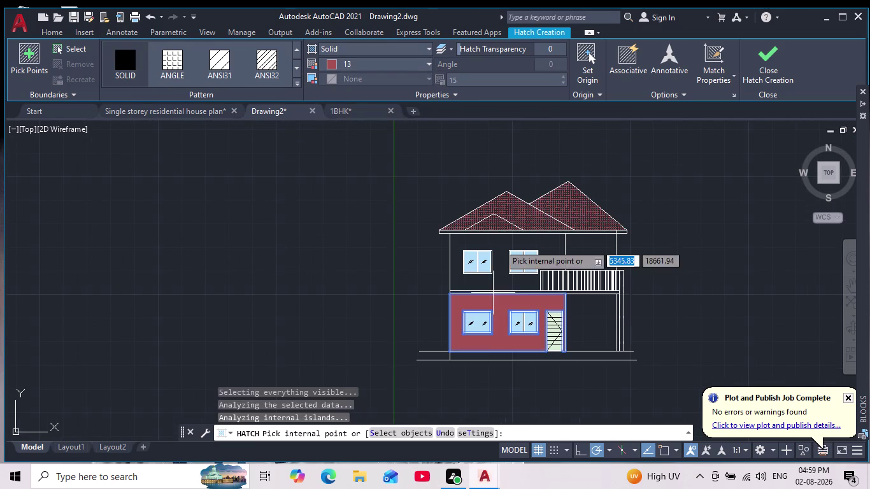
click(505, 243)
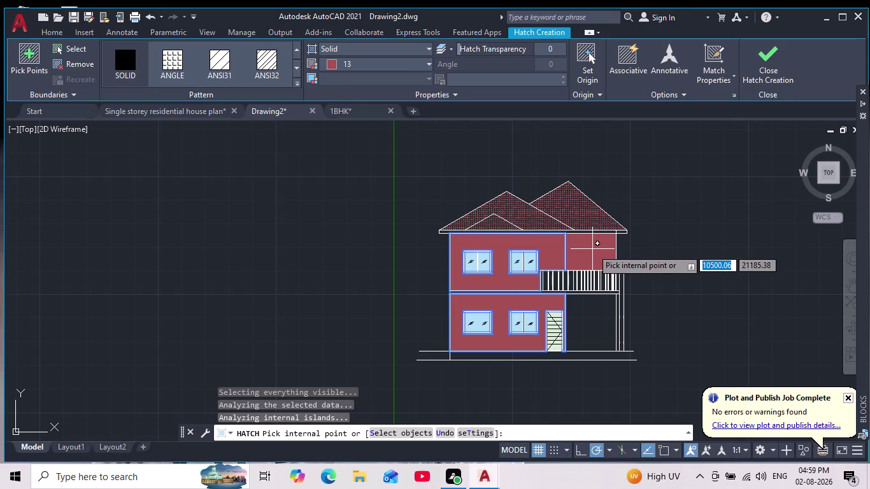
click(592, 249)
click(589, 325)
key(Return)
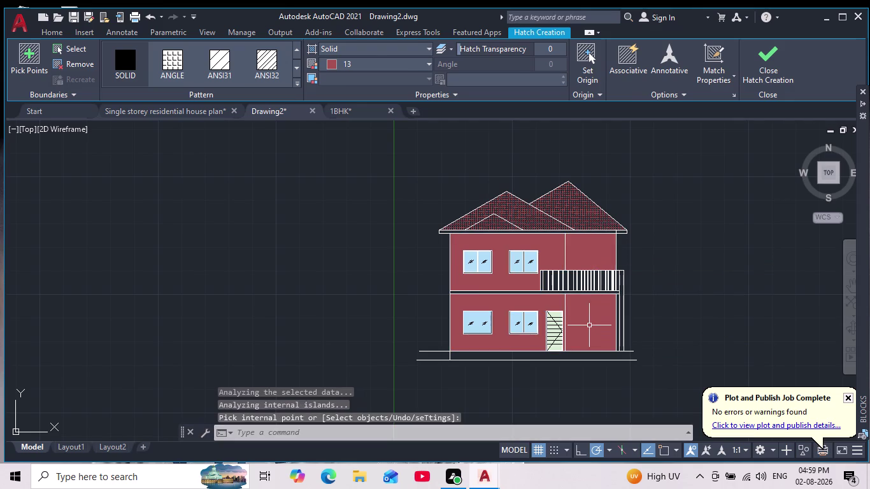
scroll(down, 3)
Select the solid red-brown wall hatch and delete it.
scroll(up, 3)
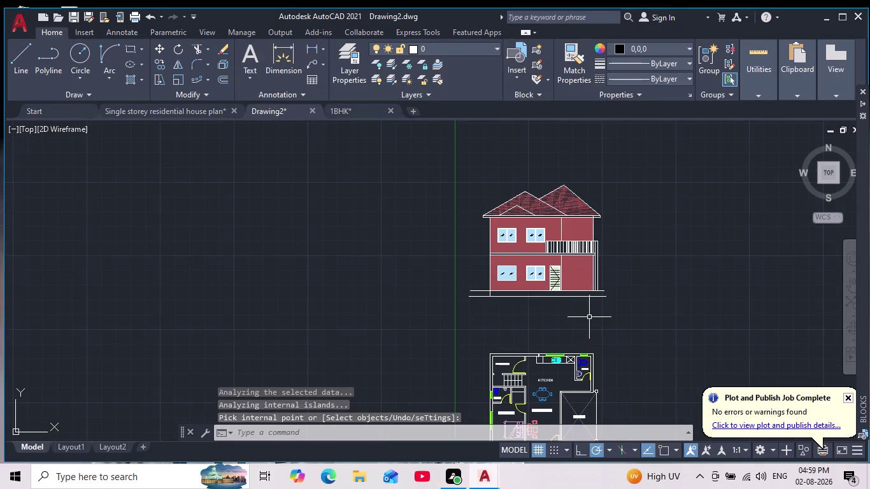
scroll(up, 3)
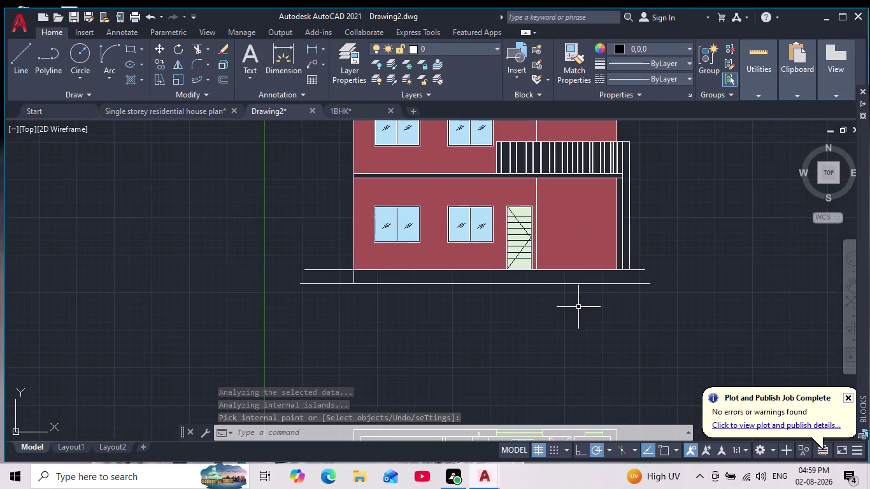
middle_drag(567, 310, 538, 442)
scroll(down, 3)
scroll(down, 3)
scroll(up, 3)
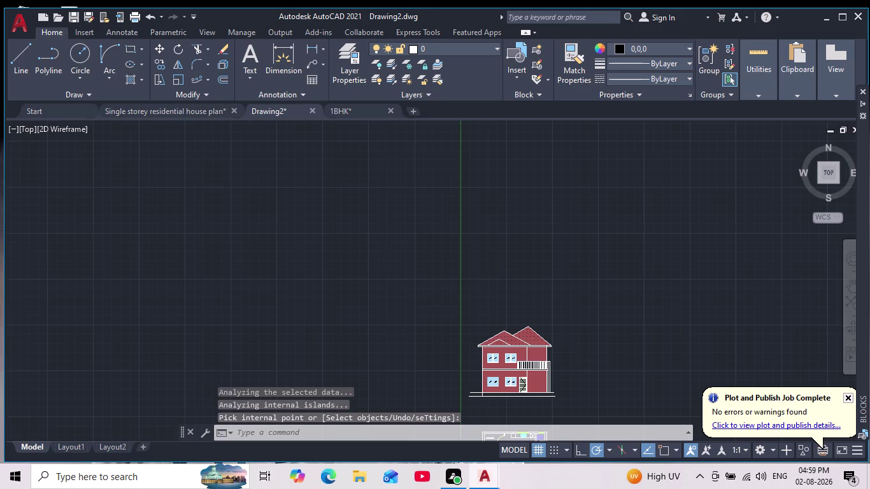
scroll(up, 3)
click(459, 374)
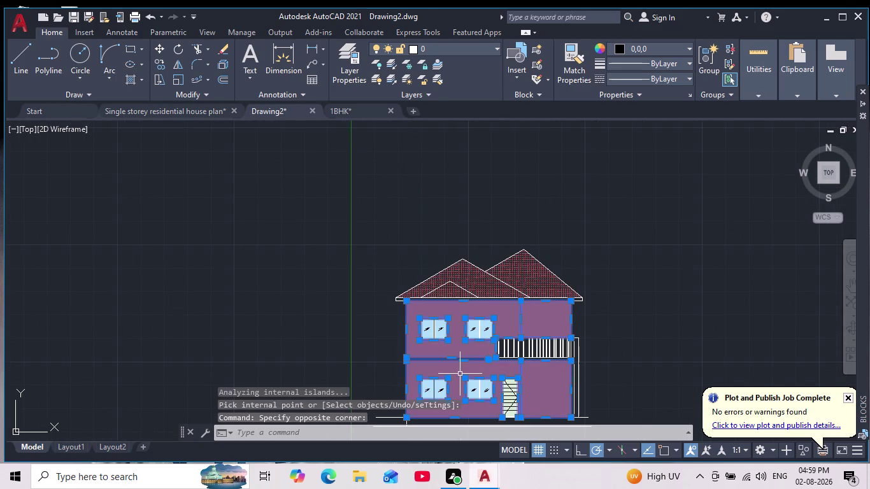
key(Delete)
middle_drag(461, 377, 495, 314)
scroll(down, 3)
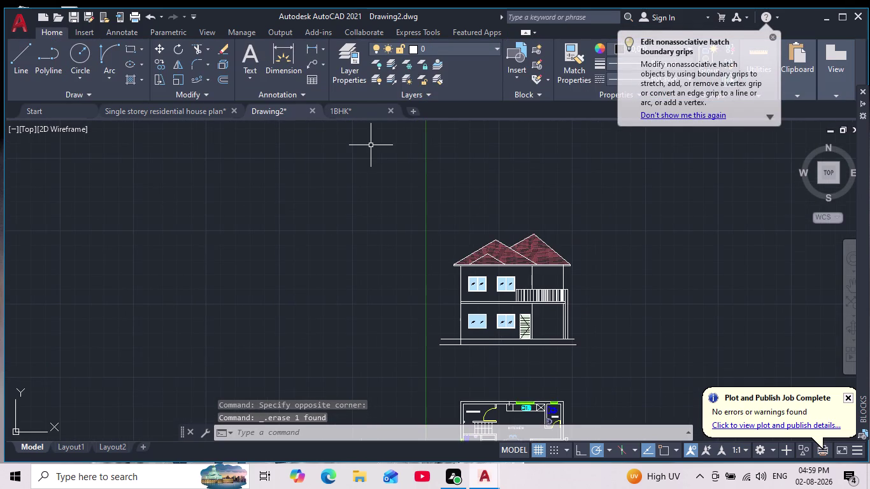
key(Escape)
key(Escape)
key(Escape)
key(h)
key(Return)
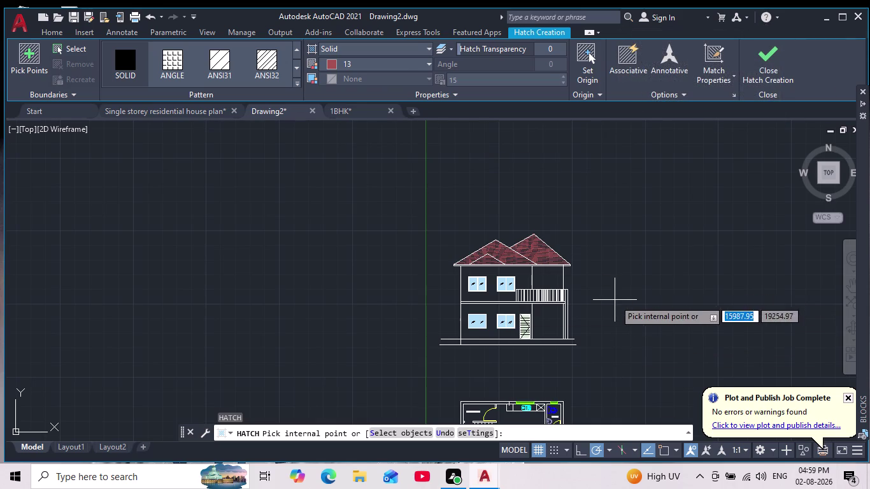
scroll(up, 3)
middle_drag(624, 303, 668, 273)
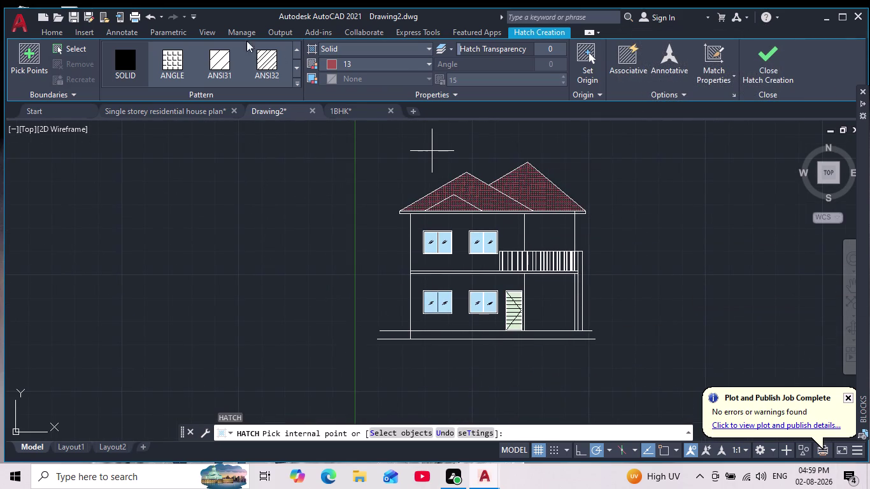
click(336, 64)
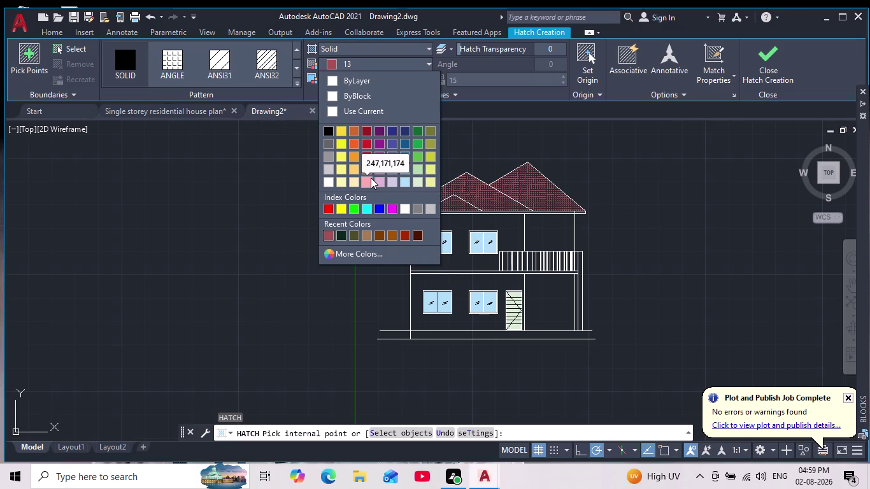
click(413, 182)
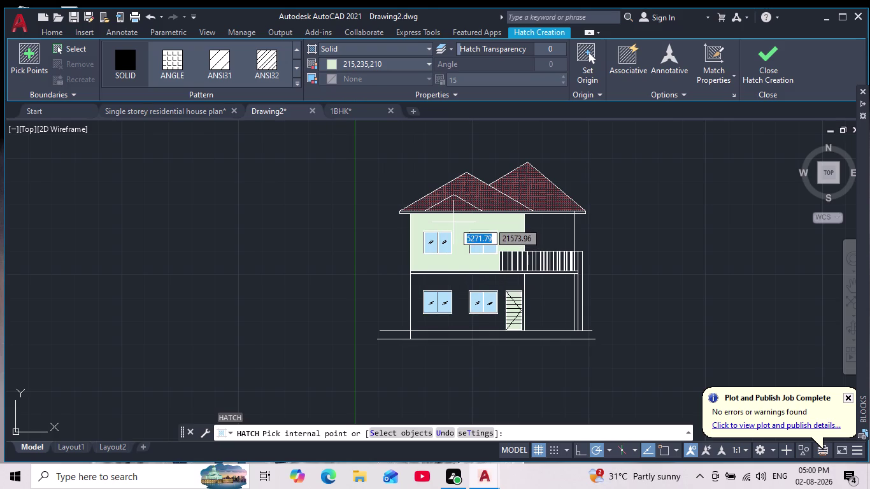
scroll(down, 3)
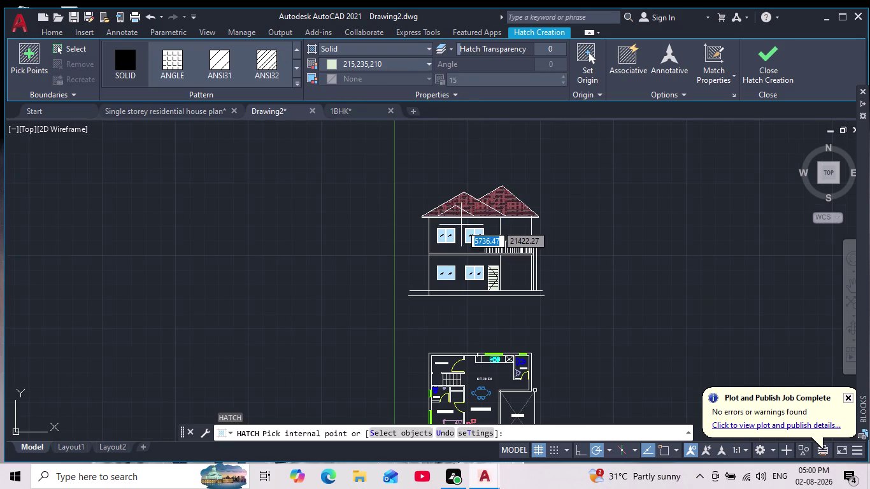
scroll(up, 3)
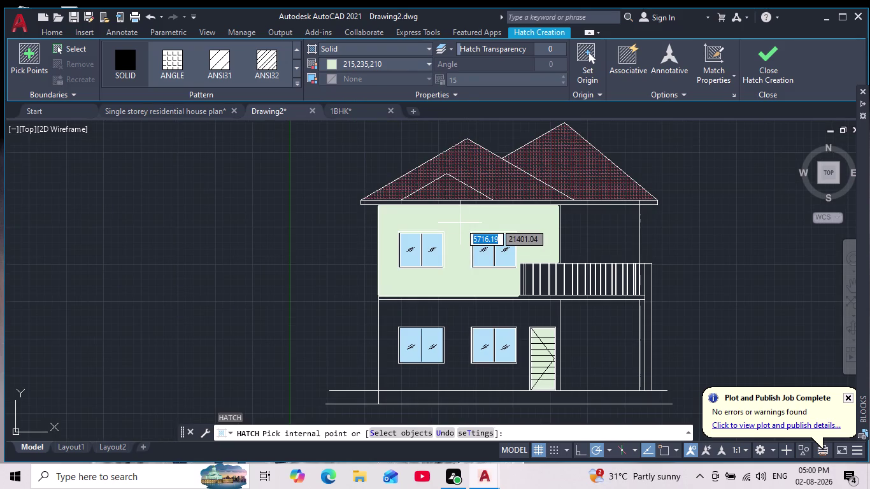
scroll(down, 3)
scroll(up, 3)
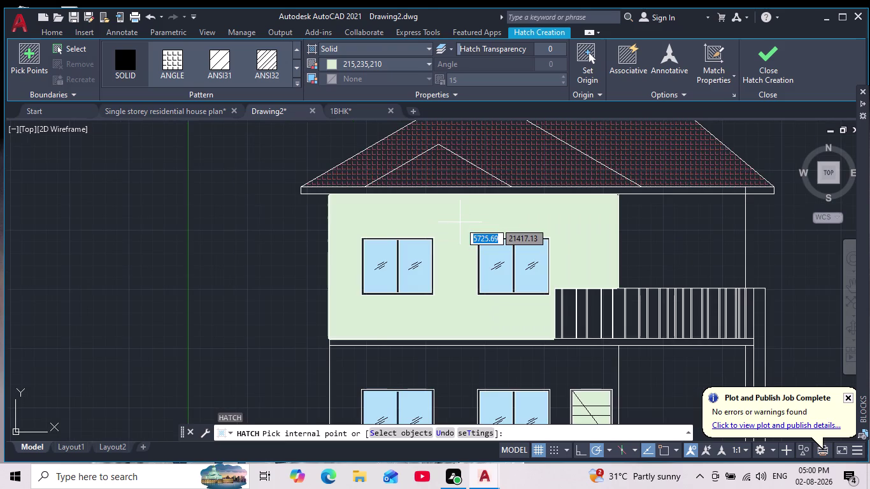
scroll(down, 3)
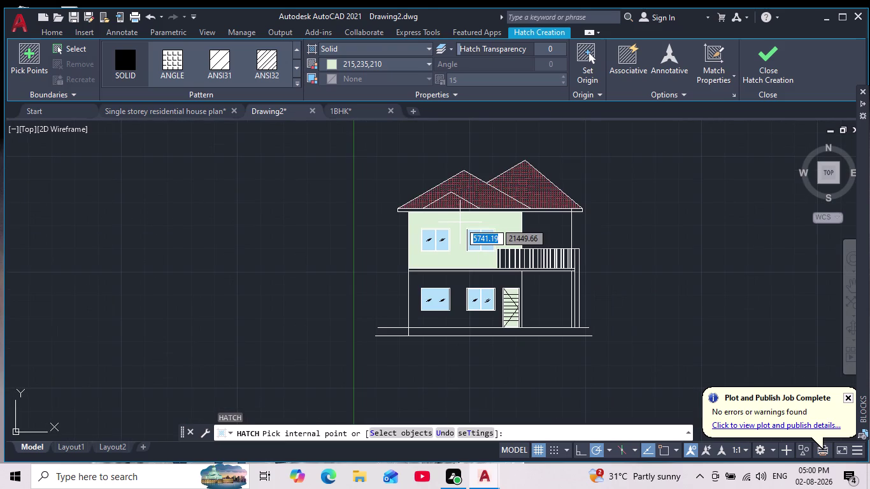
scroll(up, 3)
scroll(down, 3)
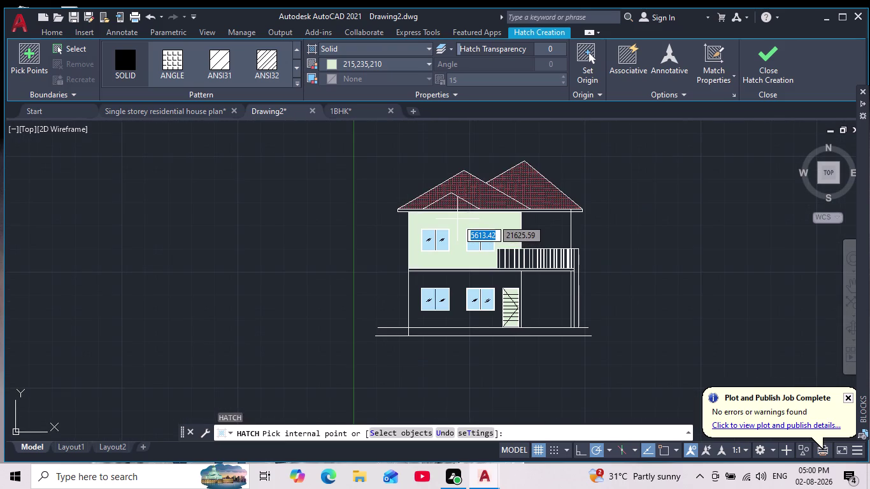
scroll(up, 3)
scroll(down, 3)
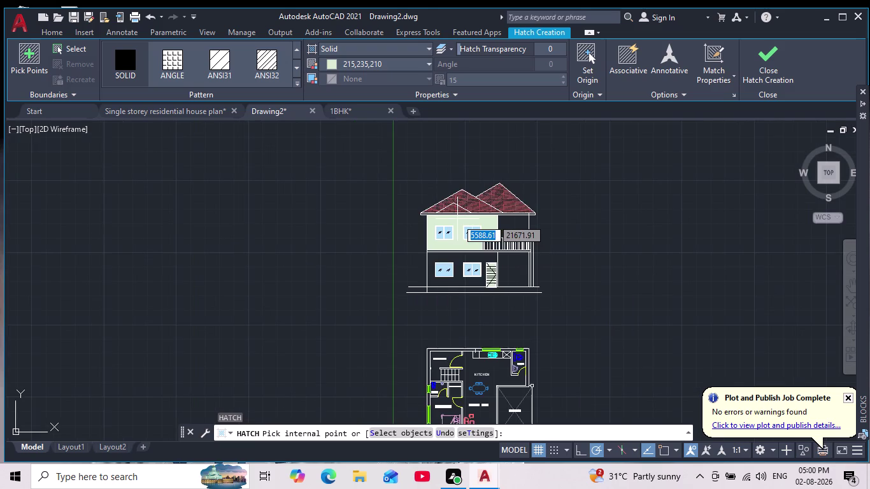
scroll(up, 3)
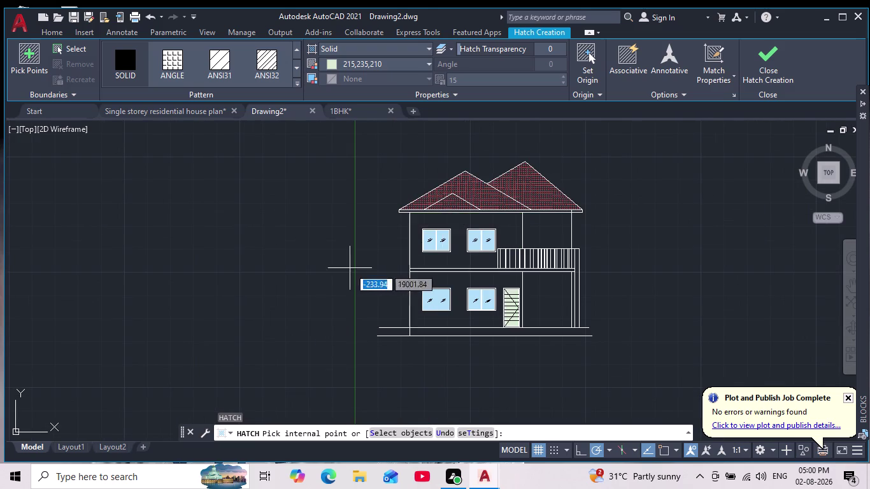
key(Escape)
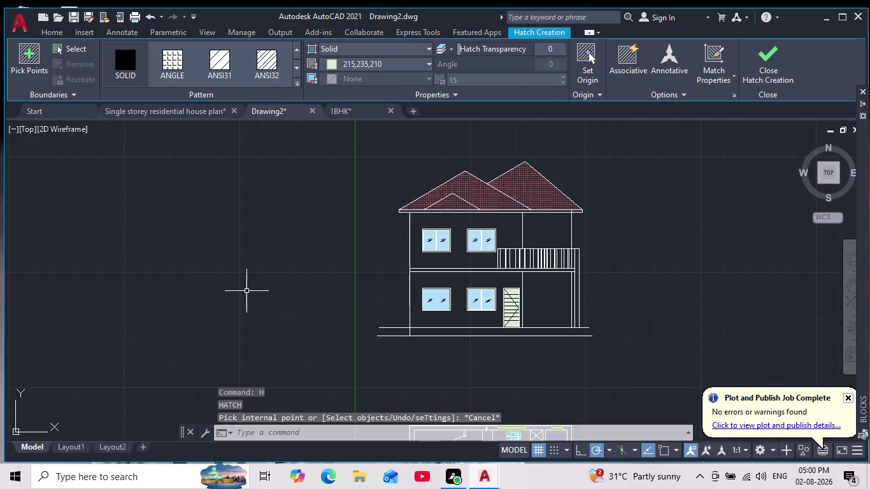
Cancel the current hatch fill.
key(Escape)
scroll(down, 3)
scroll(up, 3)
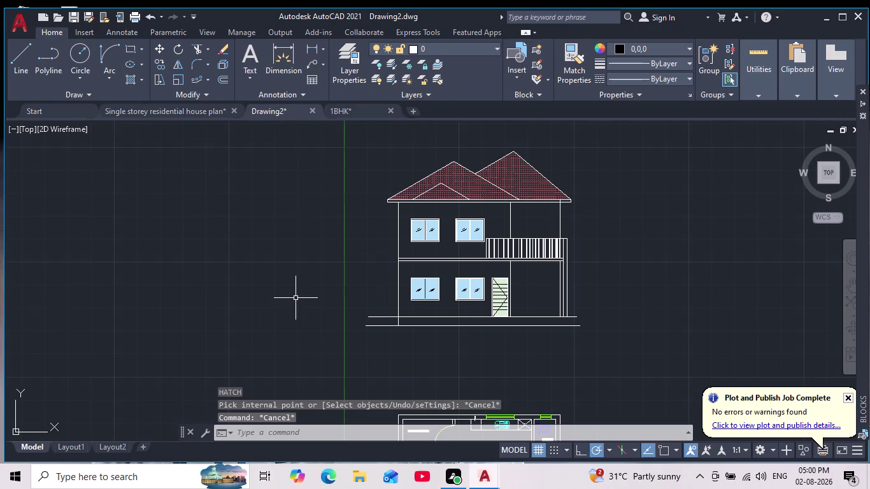
middle_drag(296, 297, 300, 312)
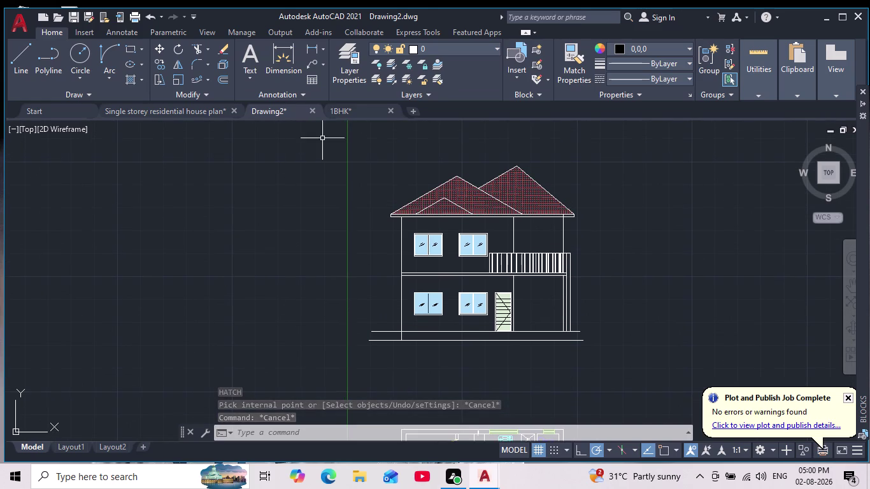
Start a new solid hatch using brown colour 33.
key(h)
key(Return)
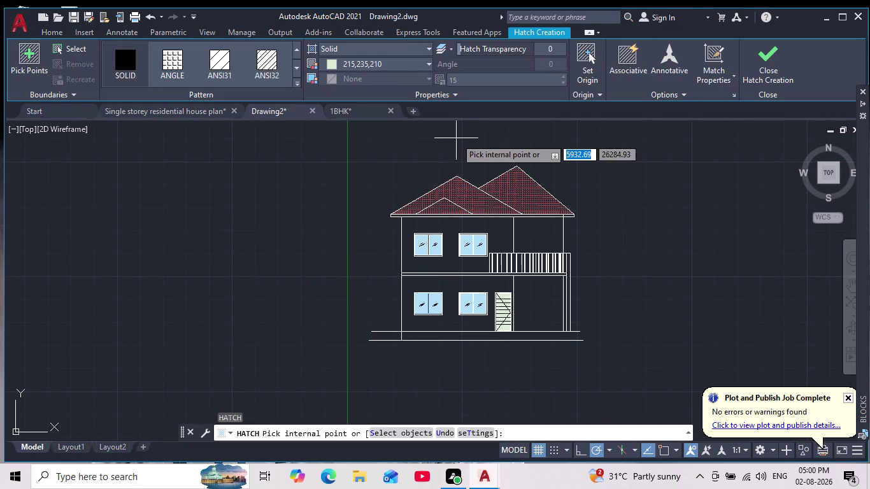
click(329, 67)
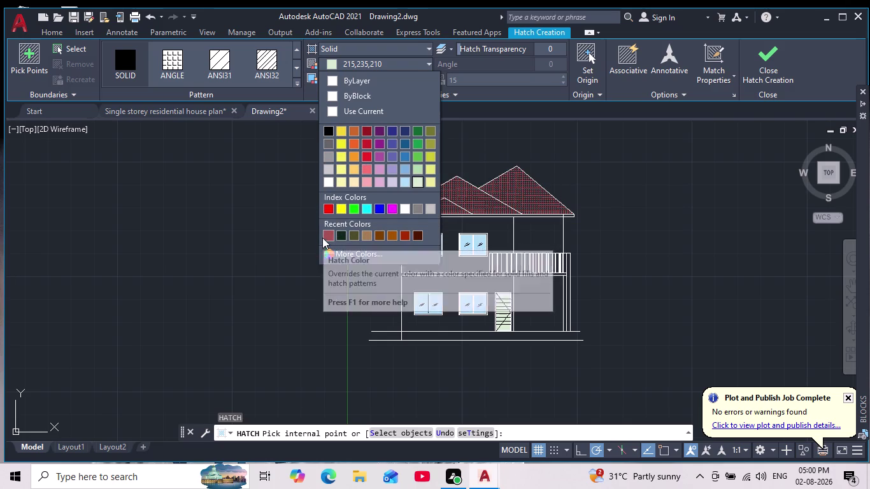
click(365, 237)
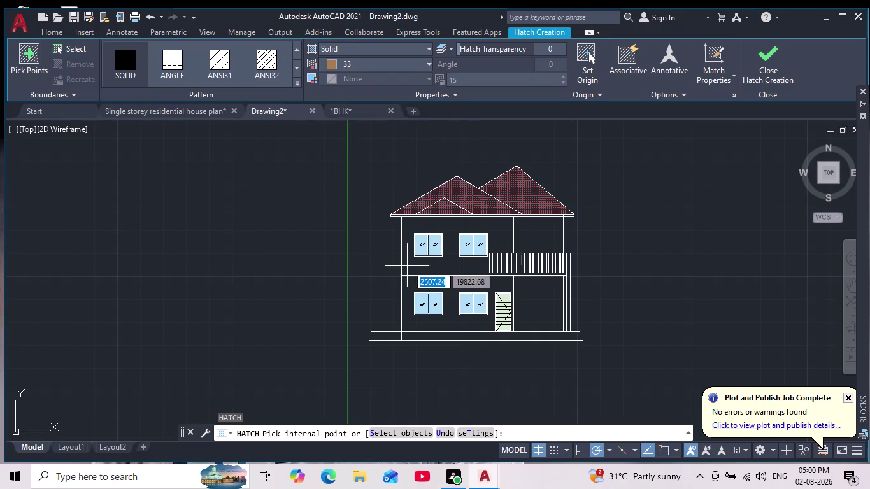
scroll(down, 3)
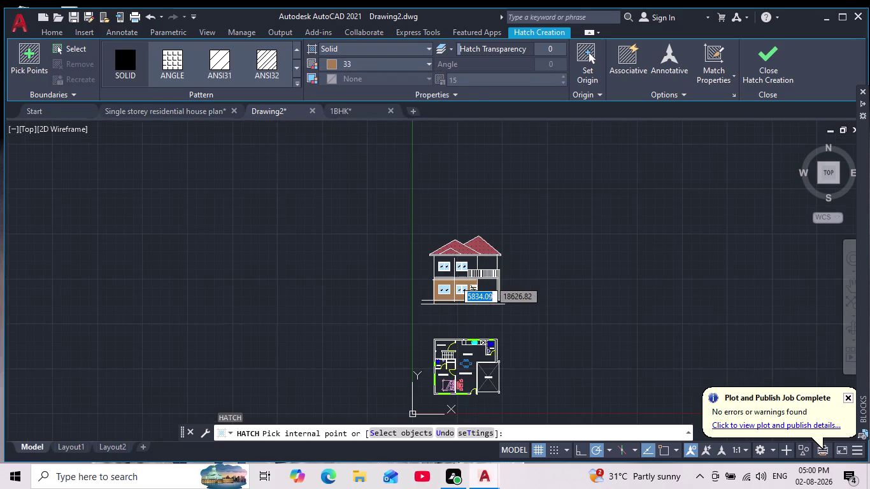
scroll(up, 3)
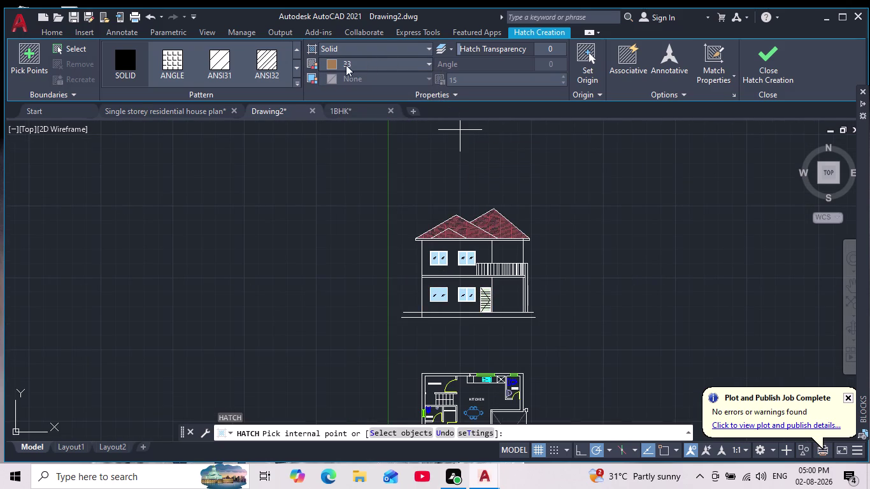
Try several swatches and set the hatch colour to salmon index 21.
click(327, 67)
click(376, 256)
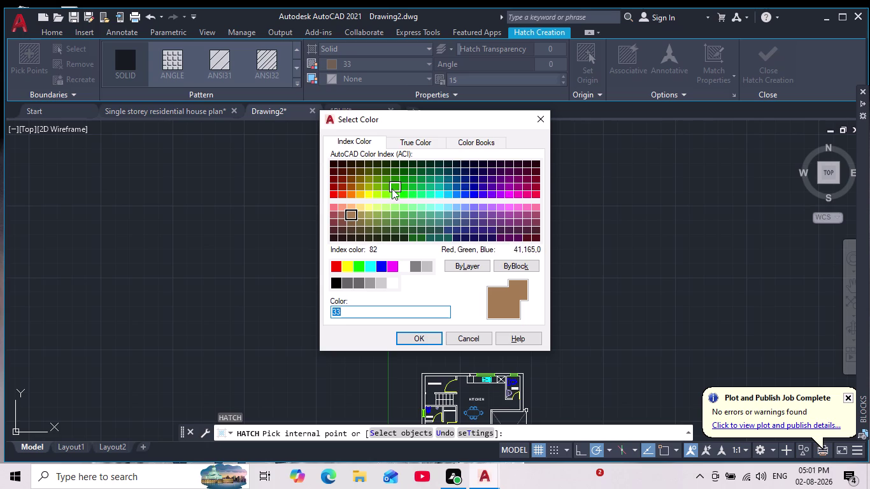
click(345, 208)
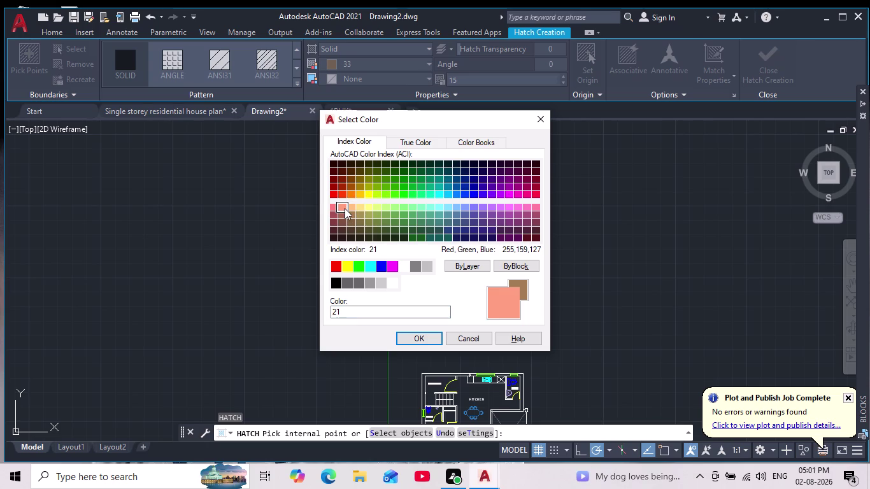
click(348, 209)
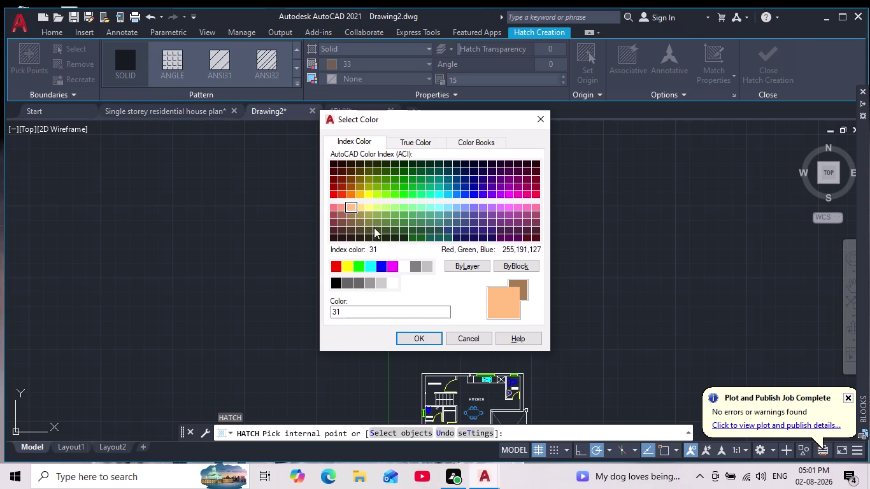
click(341, 205)
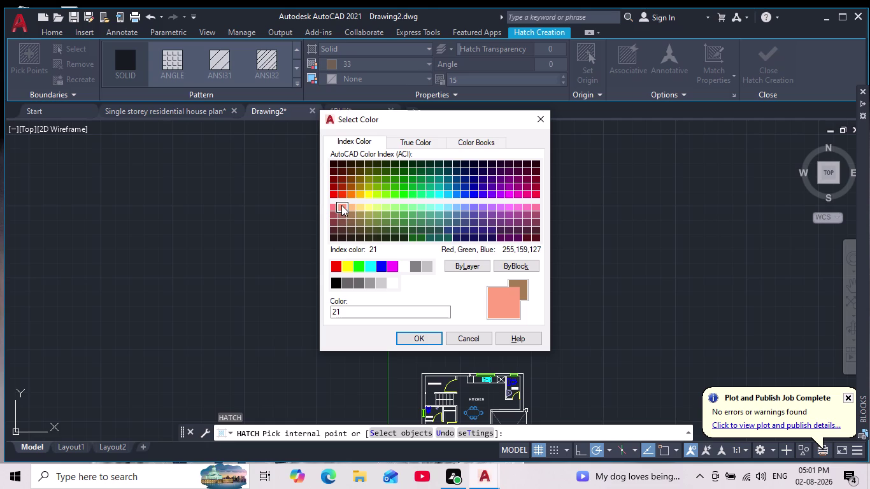
click(333, 207)
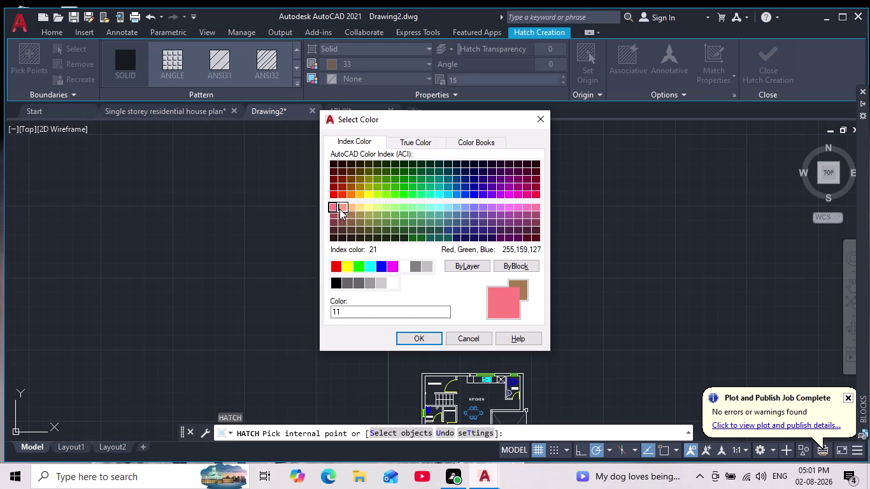
click(341, 208)
click(418, 345)
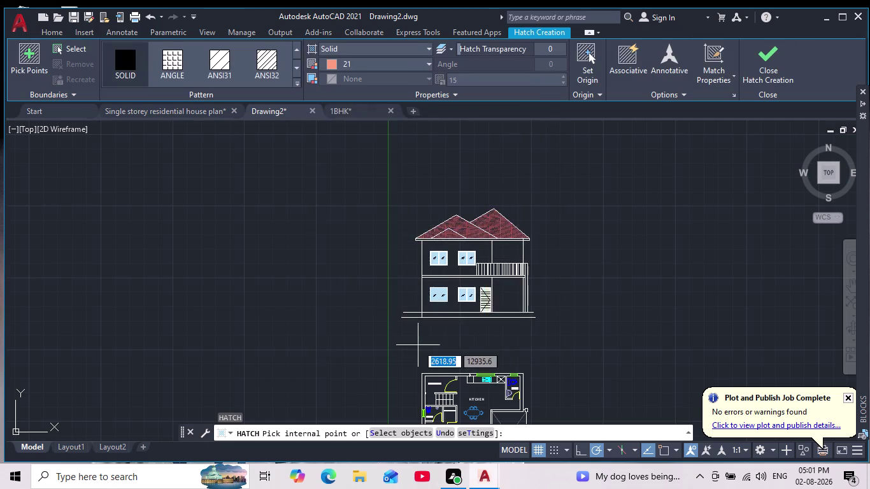
Preview the salmon fill over the ground-floor wall.
scroll(up, 3)
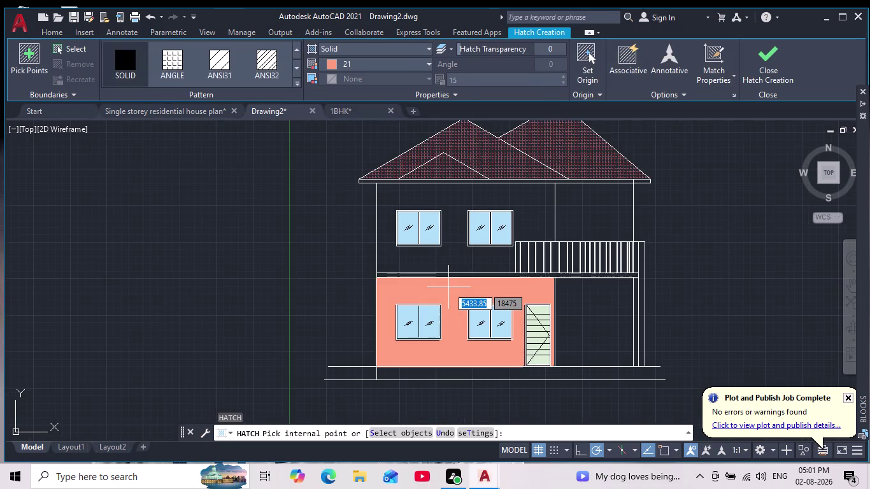
scroll(down, 3)
scroll(up, 3)
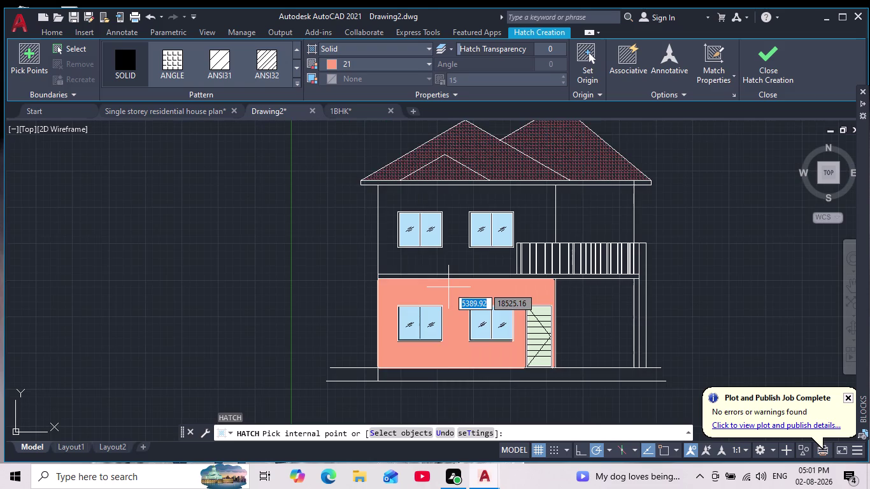
scroll(down, 3)
scroll(down, 3)
middle_drag(449, 288, 442, 313)
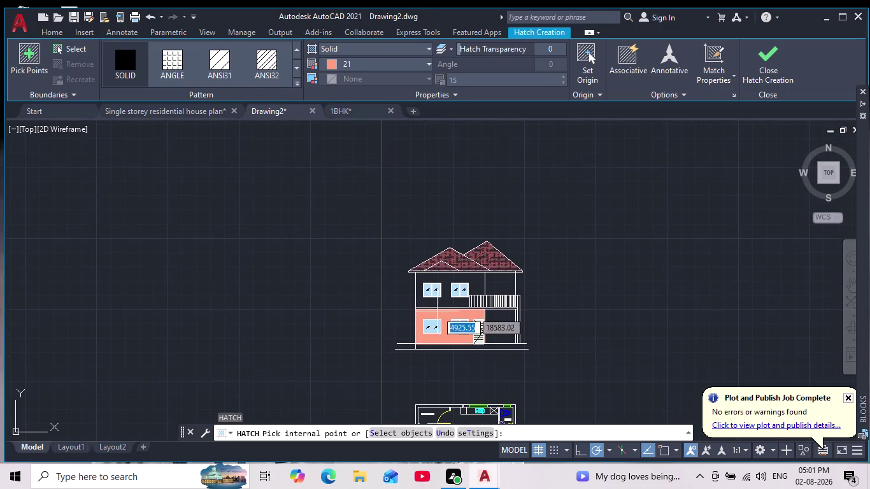
click(331, 64)
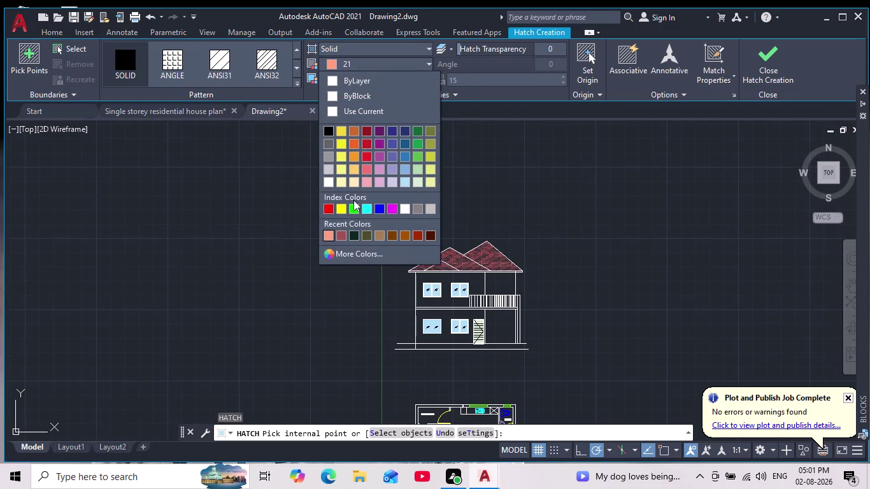
Set the hatch colour to pink index 11 and preview it on the walls.
click(377, 250)
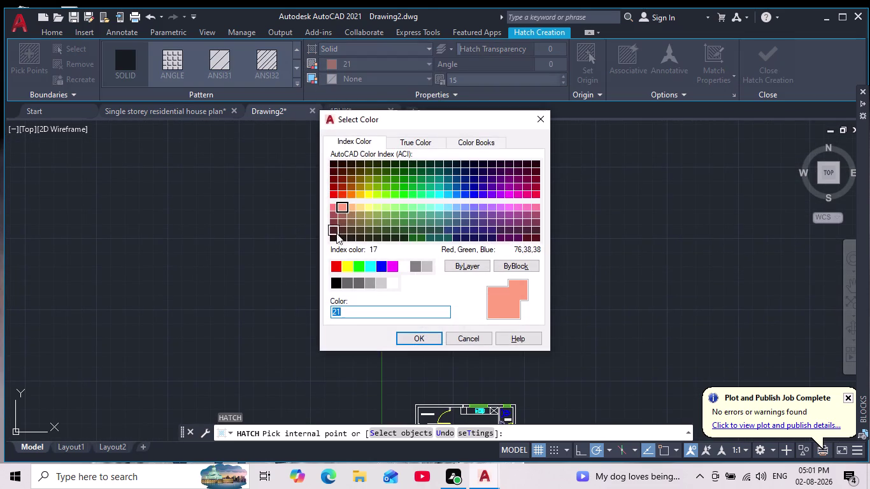
click(331, 209)
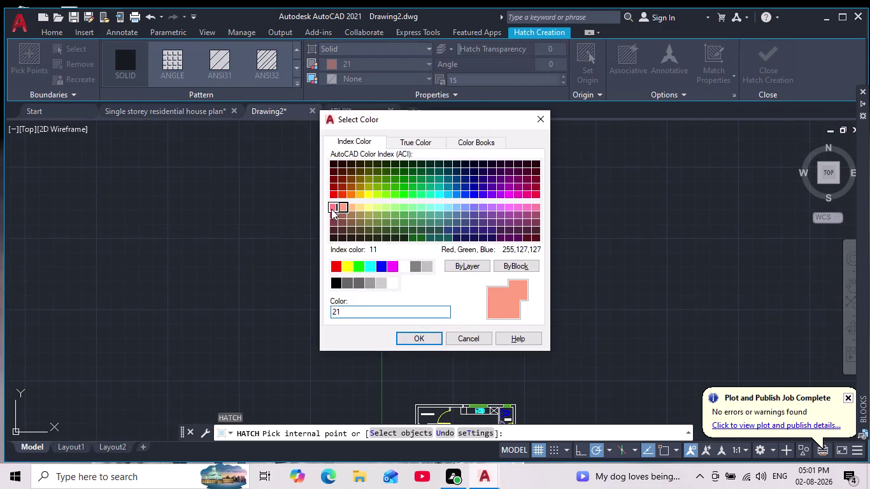
click(419, 337)
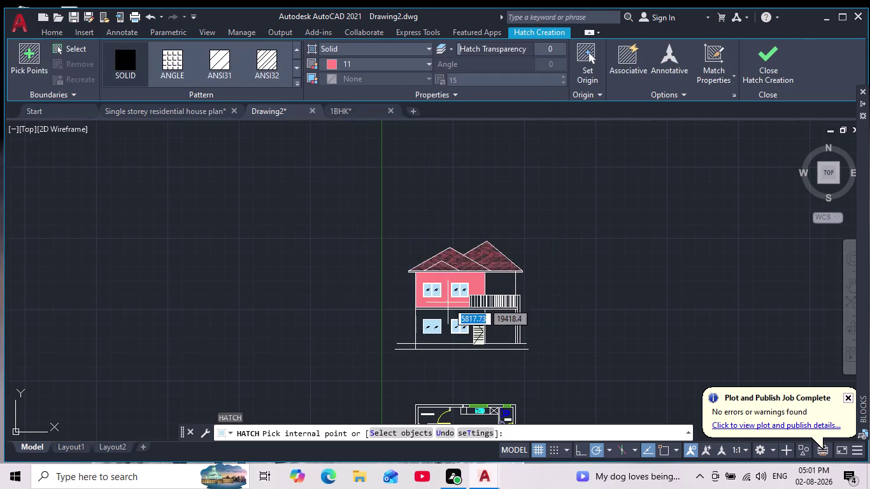
scroll(up, 3)
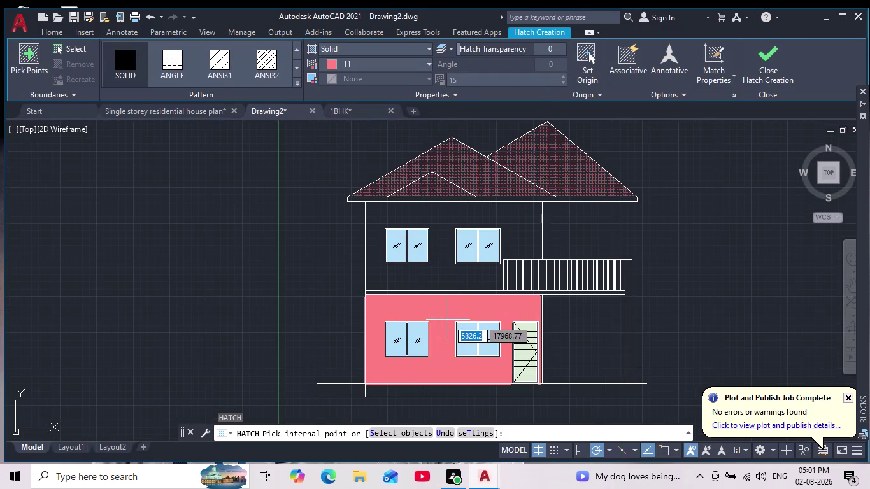
scroll(down, 3)
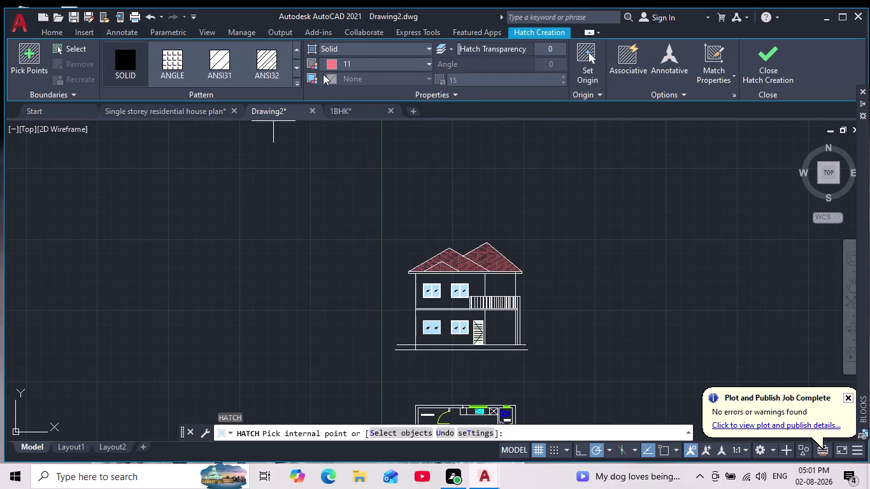
Cancel the hatch without applying any wall fill.
click(329, 66)
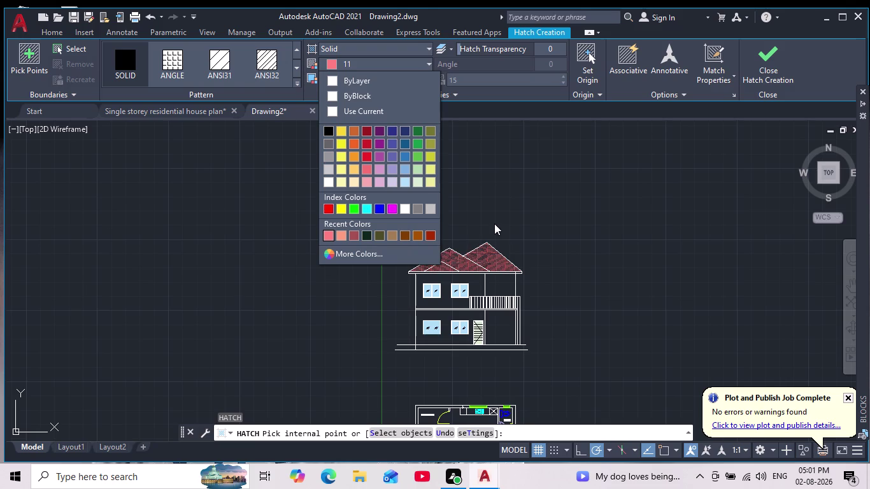
key(Escape)
scroll(down, 3)
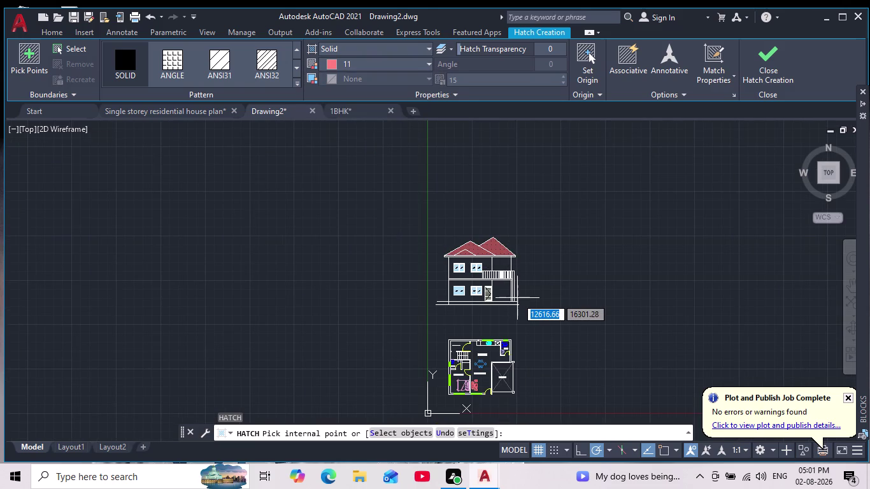
key(Escape)
scroll(up, 3)
scroll(up, 3)
middle_drag(526, 314, 526, 314)
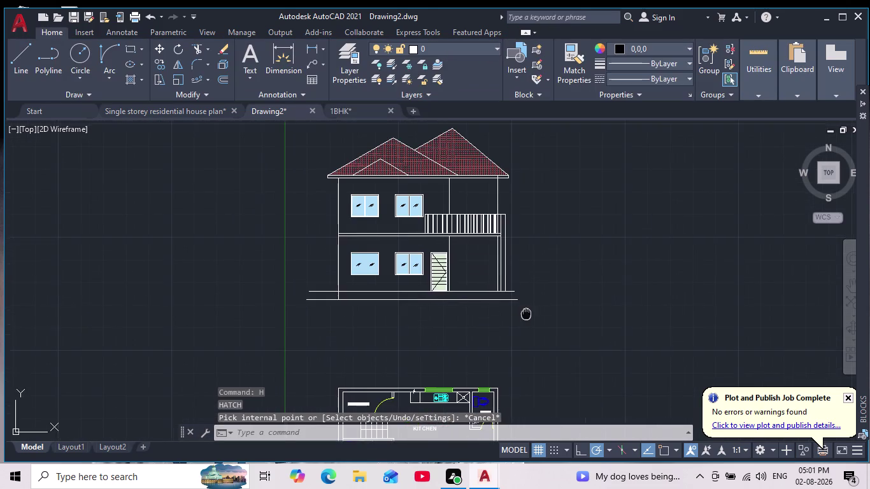
middle_drag(526, 314, 592, 322)
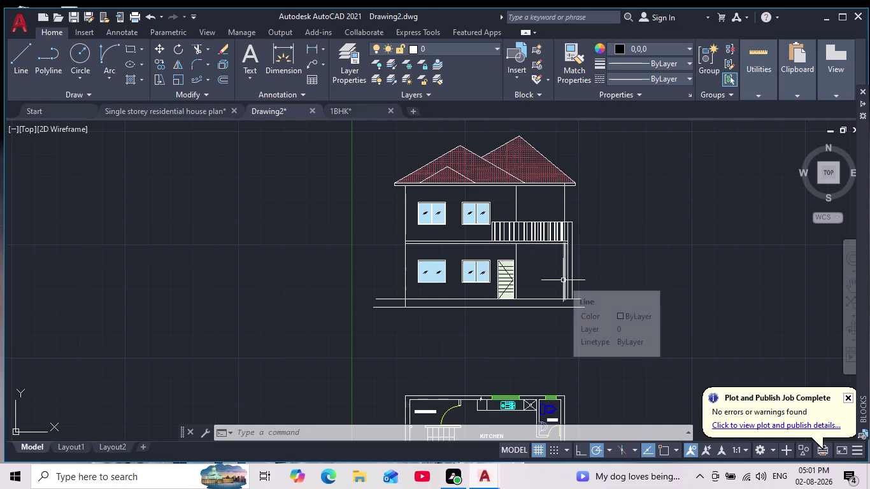
middle_drag(568, 313, 559, 227)
scroll(down, 3)
scroll(up, 3)
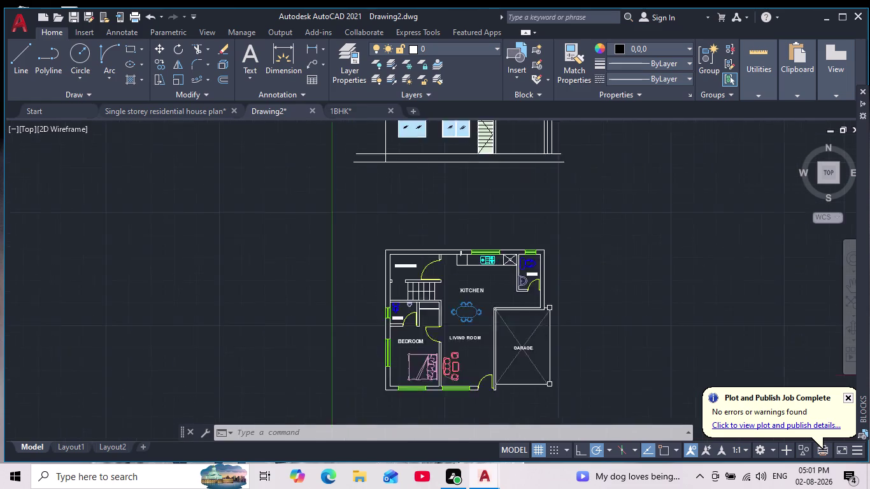
middle_click(573, 256)
scroll(down, 3)
middle_drag(577, 256, 584, 283)
scroll(up, 3)
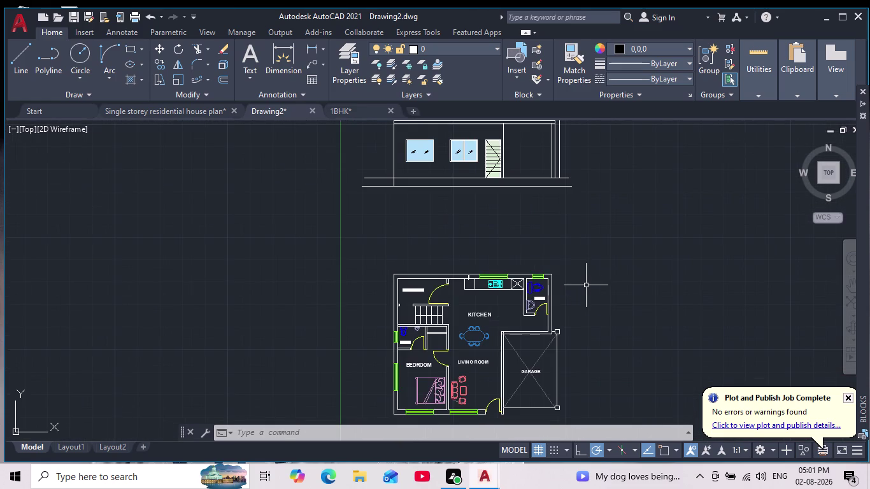